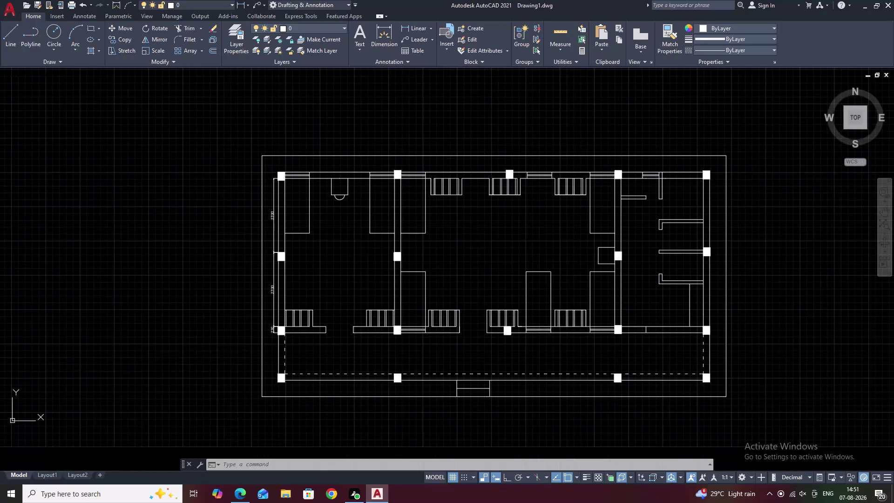
Pan and zoom around the floor plan toward the front verandah.
scroll(up, 3)
middle_drag(473, 241, 477, 227)
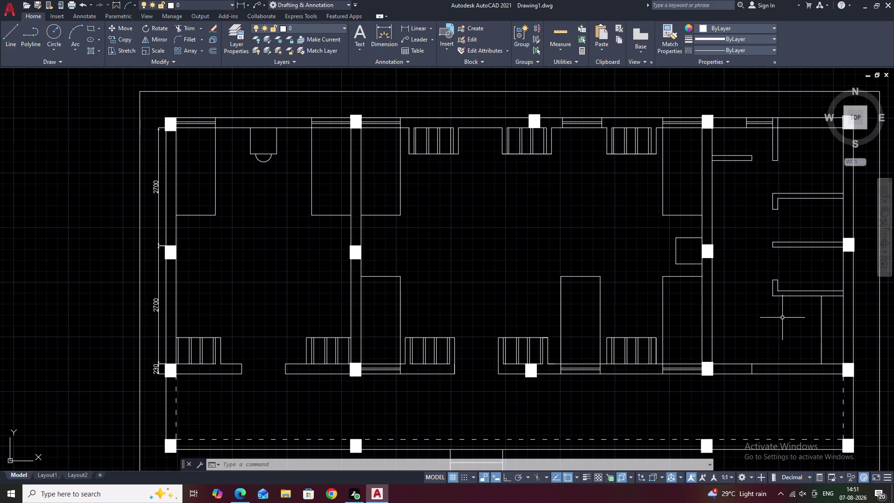
scroll(down, 3)
middle_drag(777, 338, 678, 330)
scroll(up, 3)
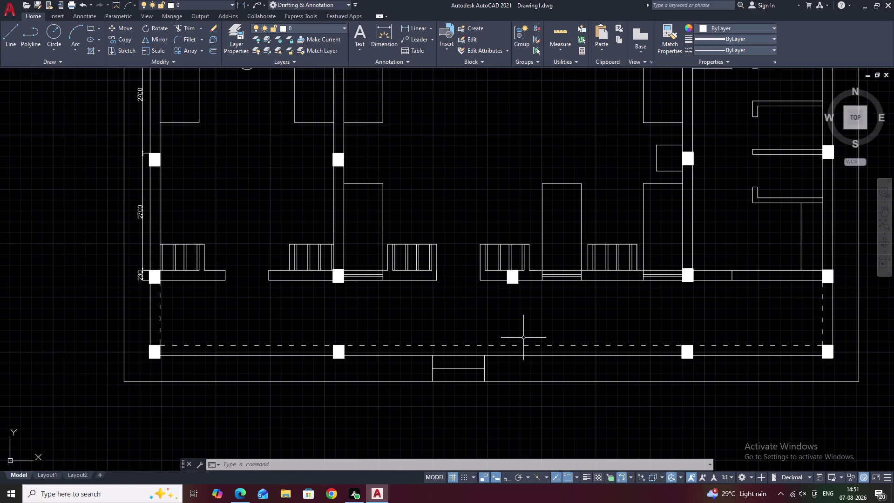
middle_drag(523, 337, 514, 392)
middle_drag(549, 283, 546, 306)
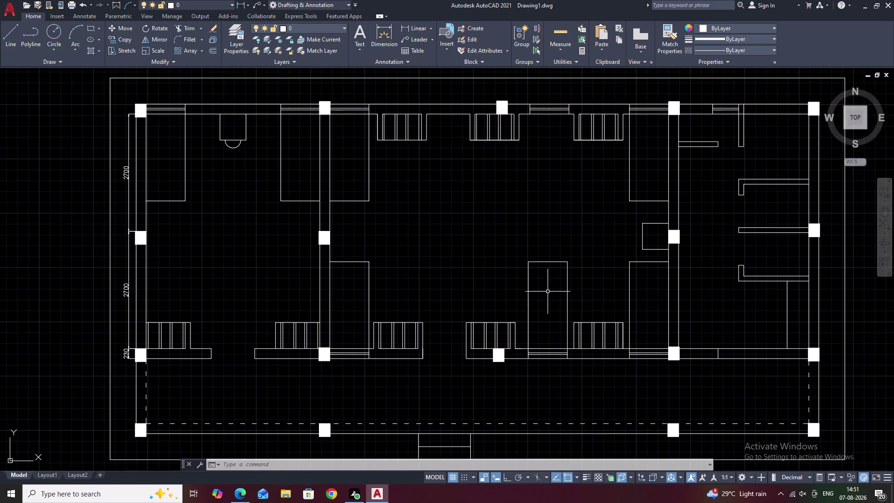
middle_drag(528, 283, 573, 297)
middle_drag(572, 296, 568, 306)
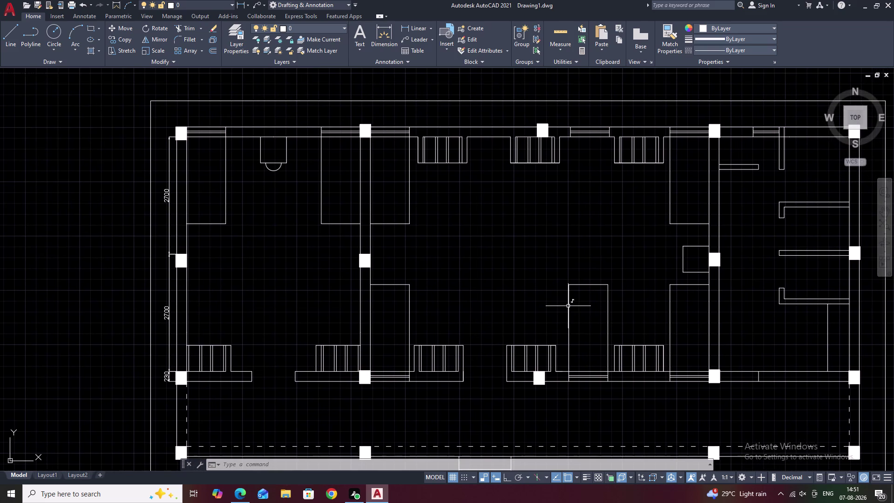
Toggle F4, centre the verandah's left corner and start a linear dimension.
key(F4)
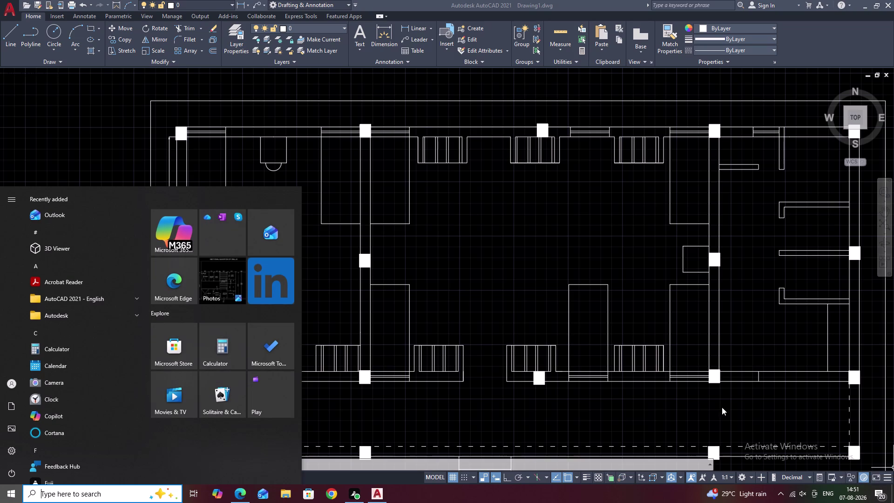
click(536, 237)
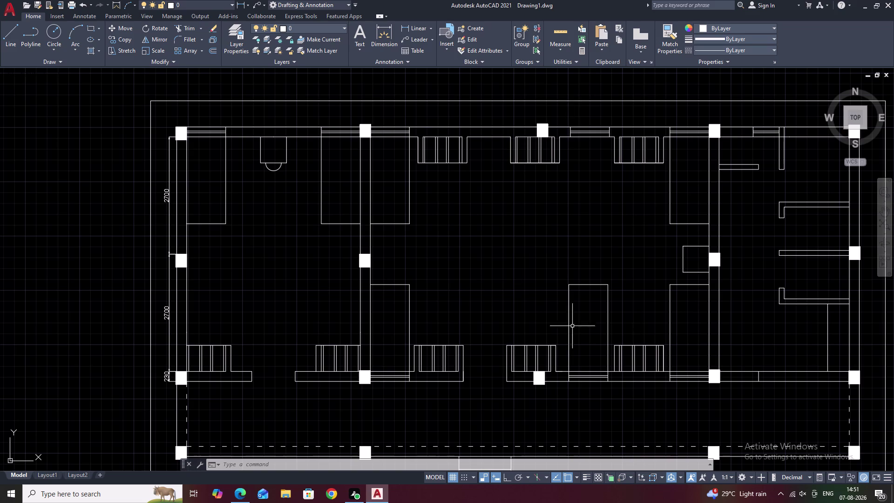
middle_drag(511, 307, 569, 233)
middle_drag(362, 281, 451, 266)
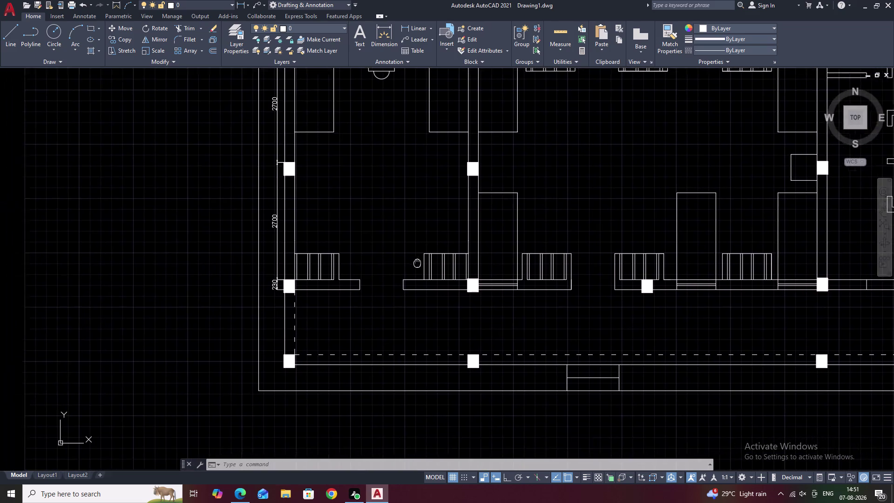
middle_drag(451, 266, 545, 274)
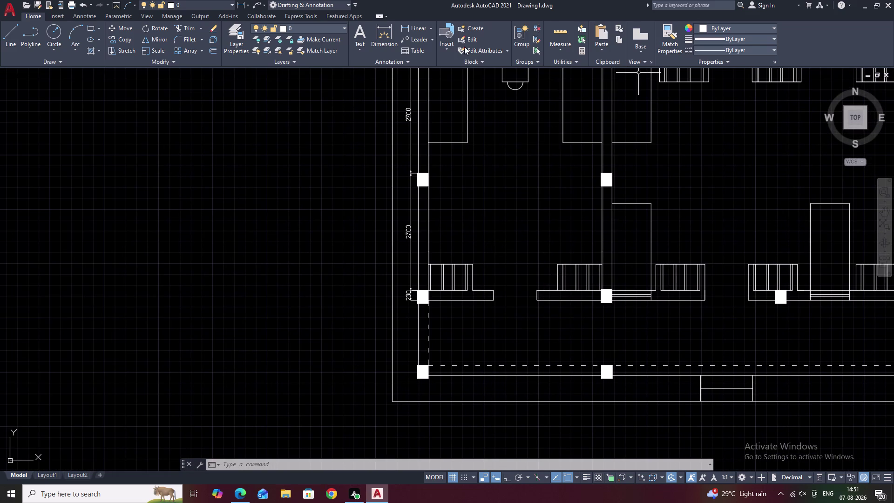
click(416, 33)
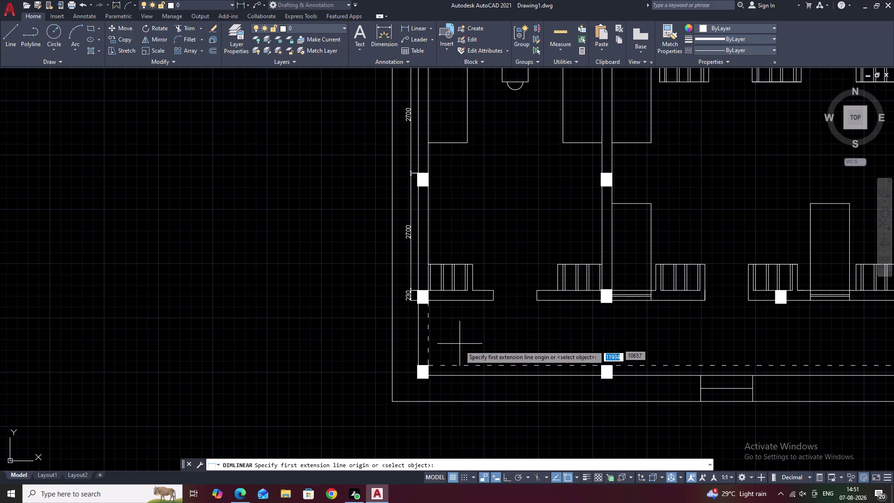
scroll(up, 3)
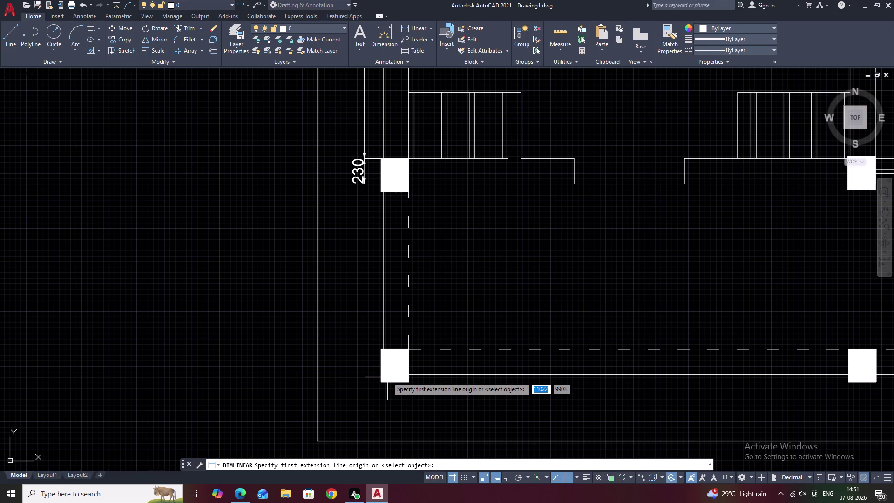
click(391, 377)
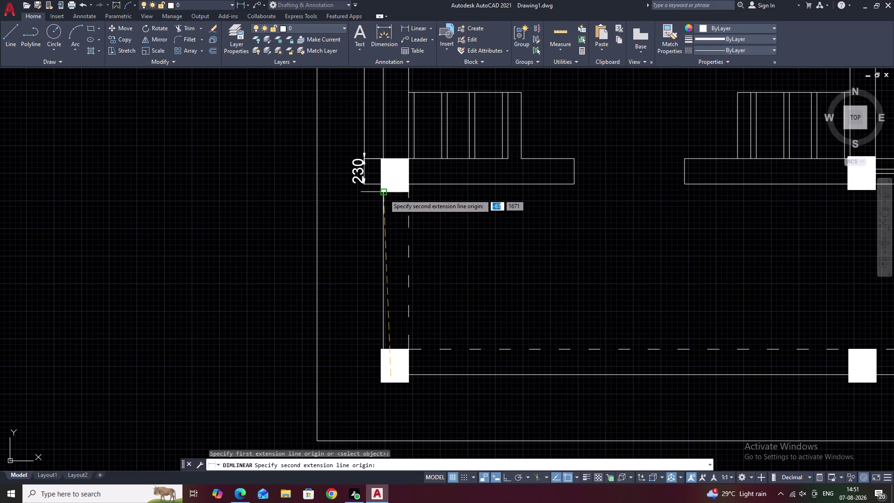
click(386, 185)
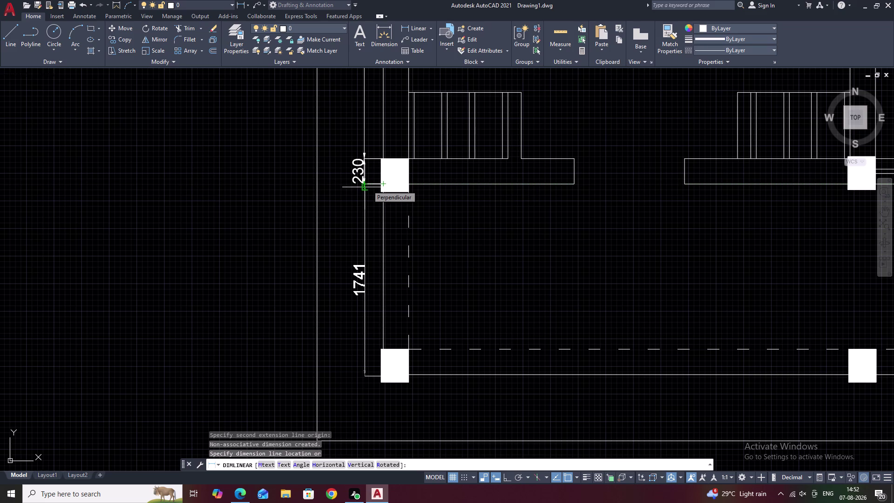
key(Escape)
scroll(up, 3)
middle_drag(428, 194, 442, 167)
click(407, 27)
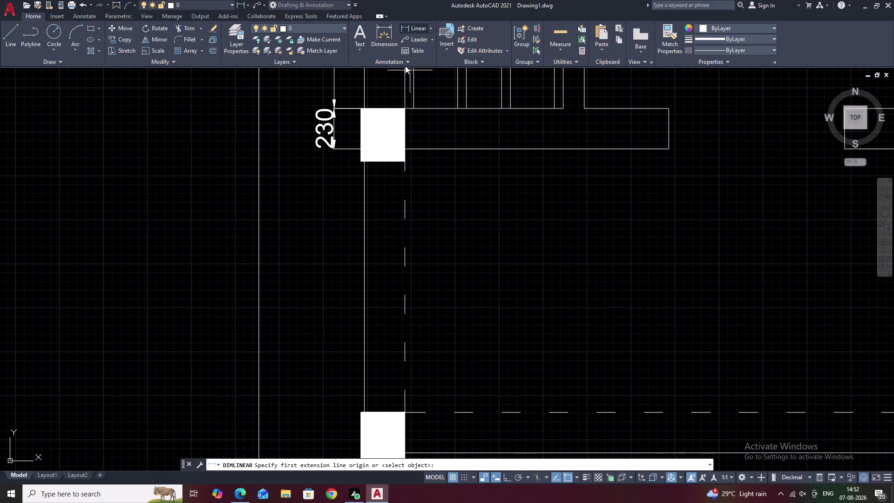
click(398, 146)
click(403, 452)
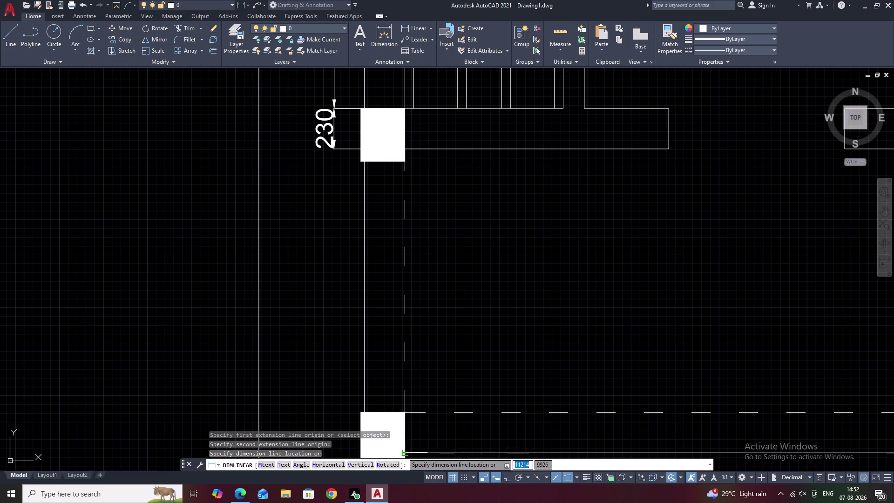
click(343, 443)
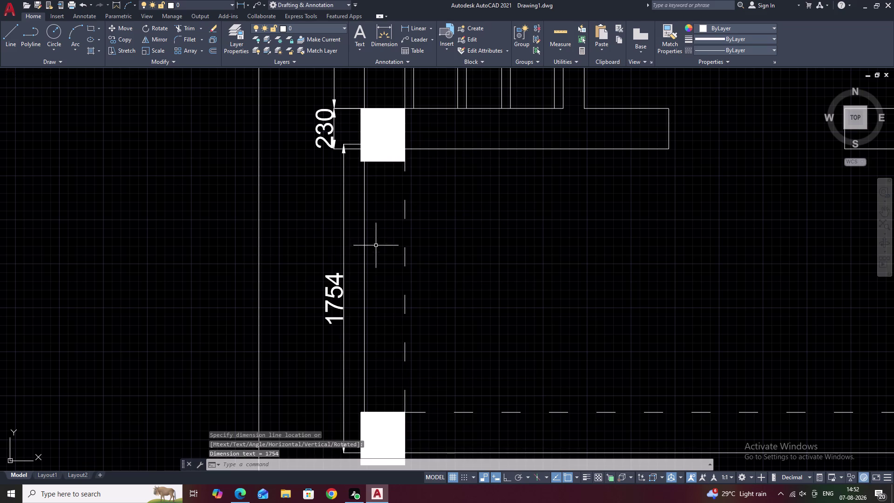
click(338, 282)
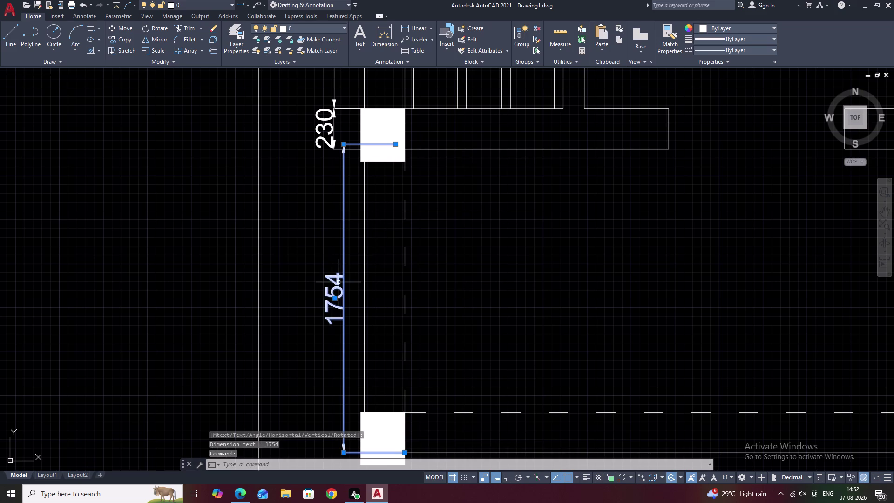
text(E)
key(space)
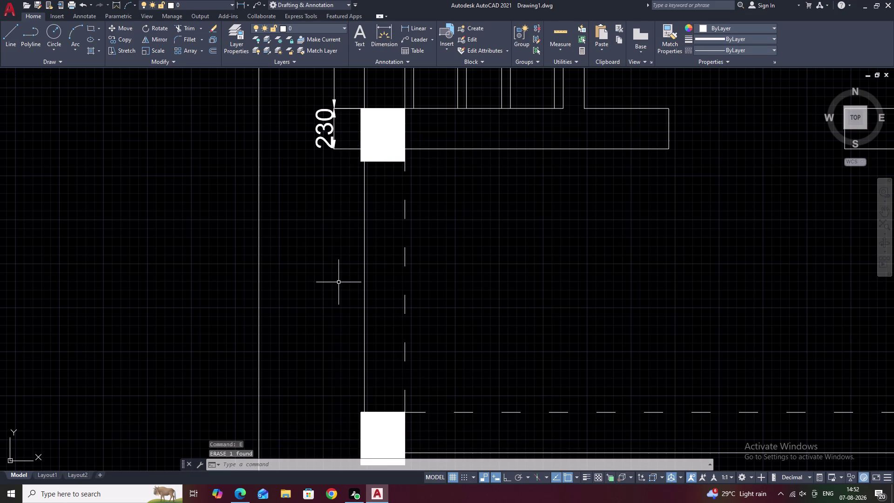
scroll(down, 3)
middle_drag(649, 293, 466, 287)
scroll(up, 3)
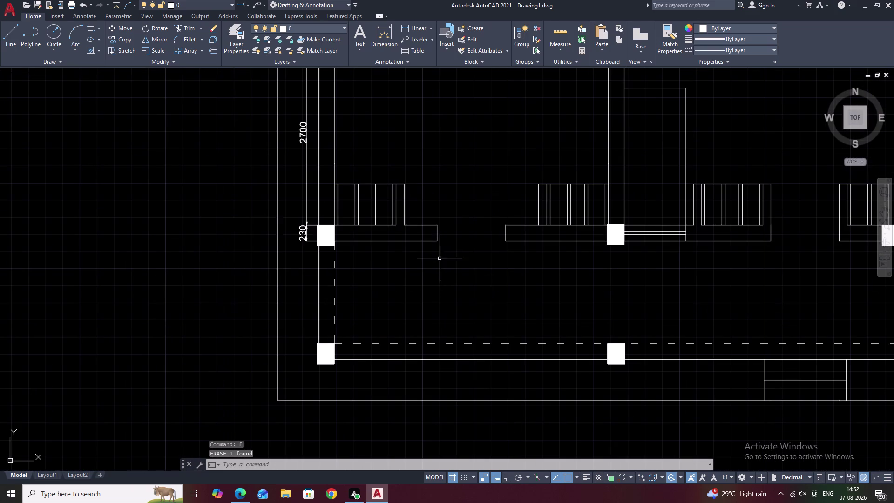
scroll(up, 3)
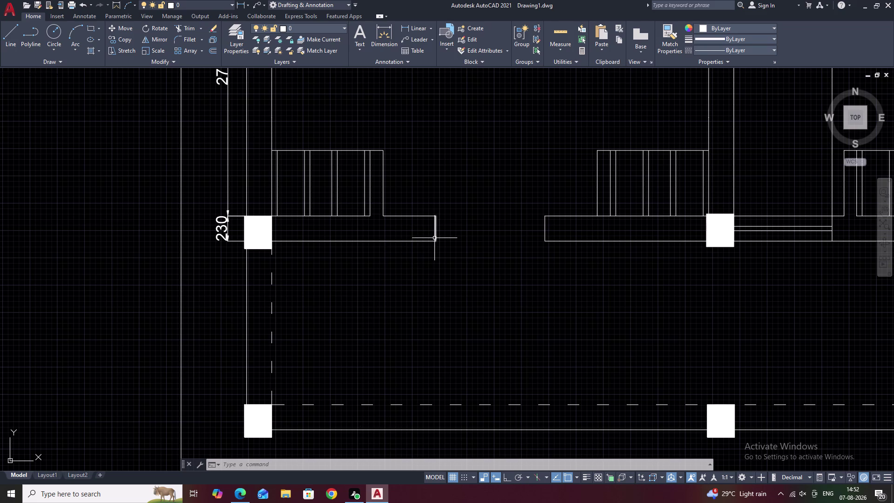
key(o)
key(space)
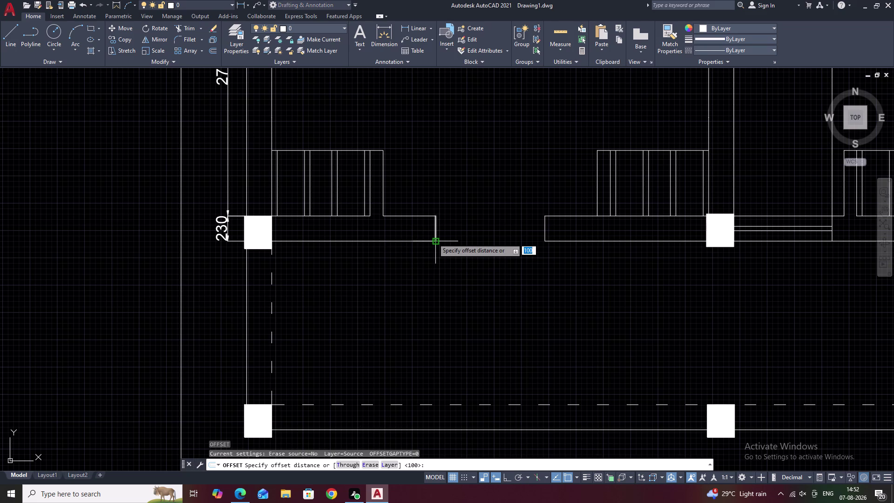
text(1800)
key(space)
click(382, 240)
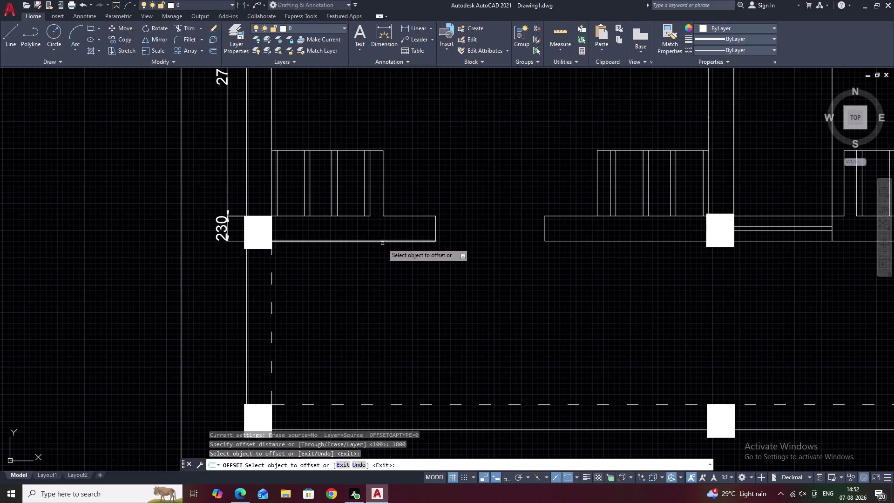
click(382, 239)
click(381, 241)
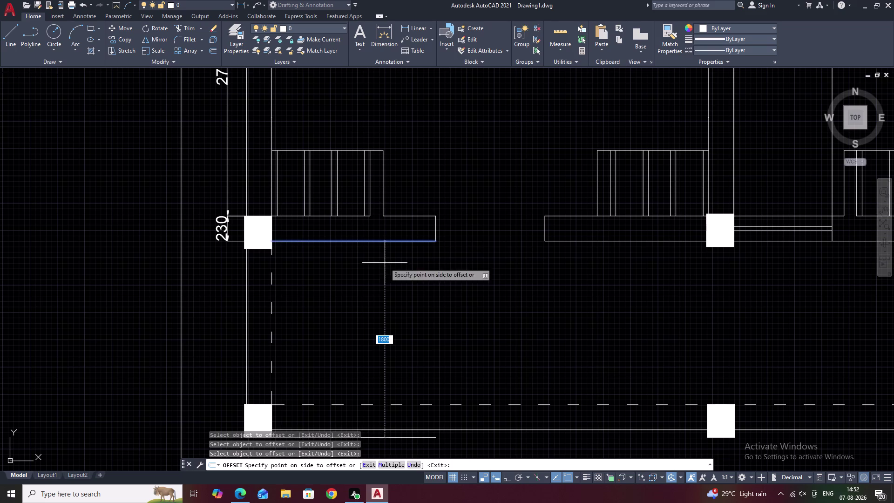
middle_drag(388, 280, 390, 204)
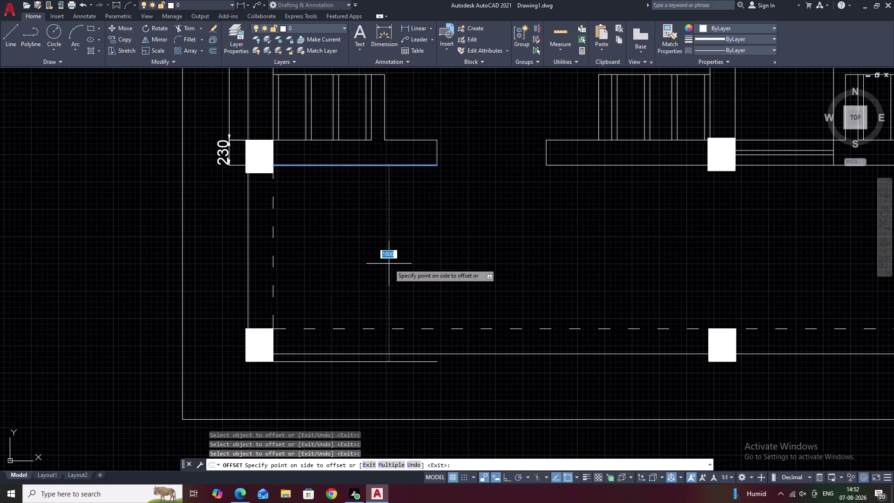
click(389, 264)
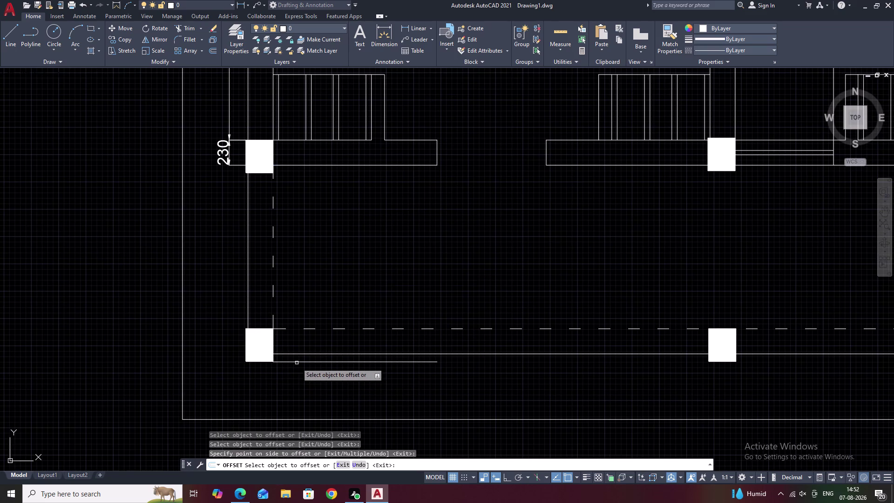
key(Escape)
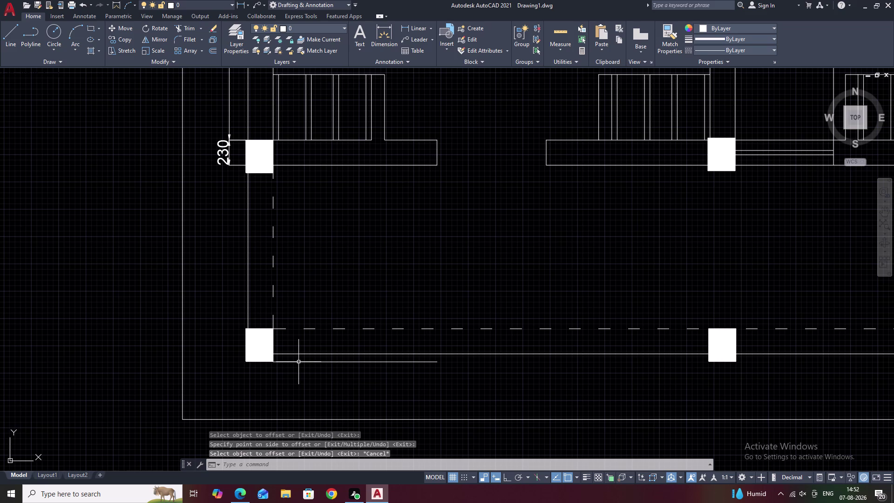
click(299, 362)
text(E)
key(space)
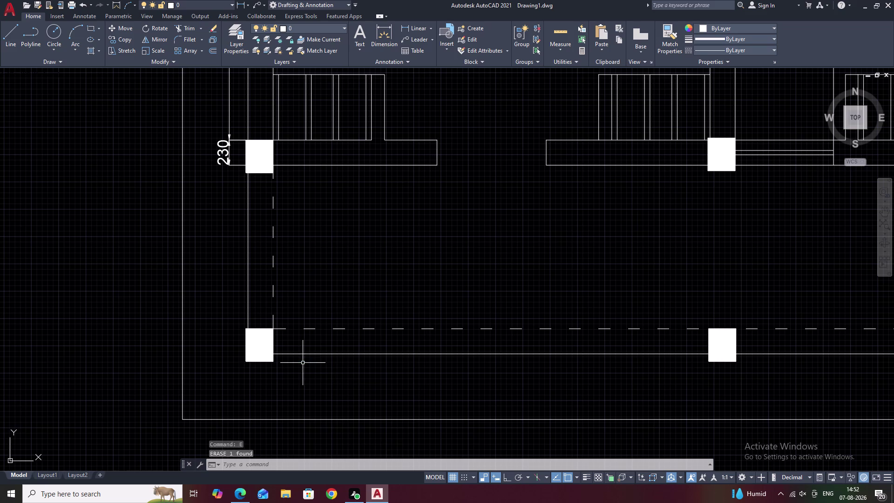
scroll(down, 3)
middle_drag(325, 353, 232, 373)
middle_drag(309, 358, 212, 354)
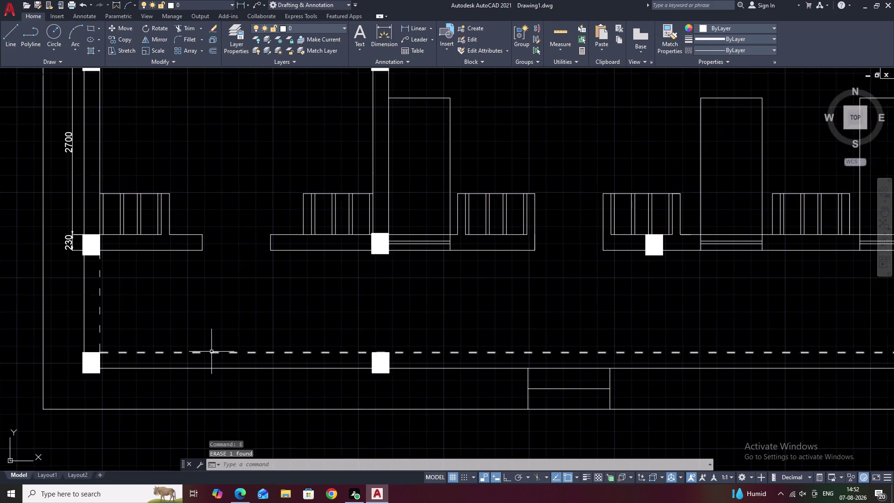
scroll(down, 3)
middle_drag(214, 350, 263, 339)
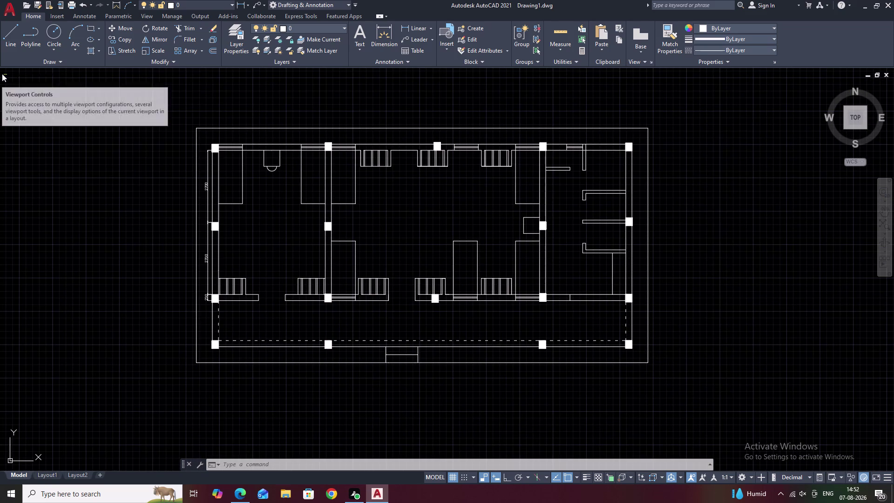
middle_click(252, 339)
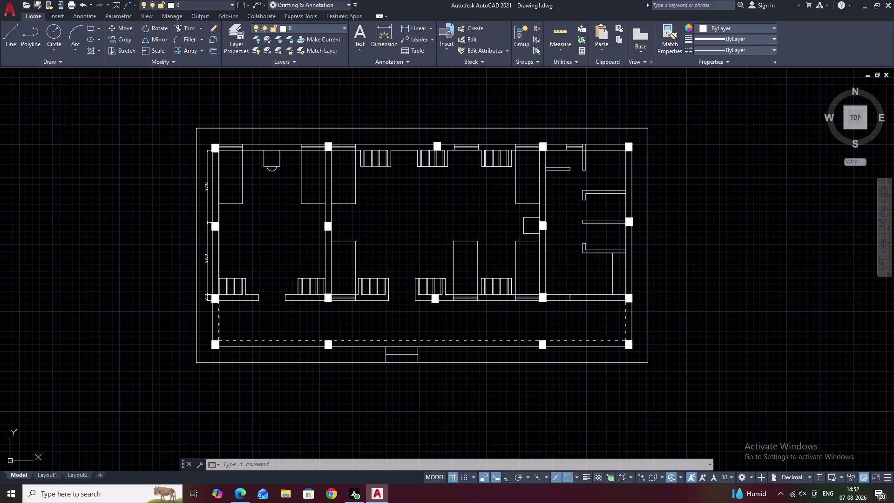
middle_drag(238, 337, 331, 329)
scroll(up, 3)
middle_drag(291, 304, 338, 285)
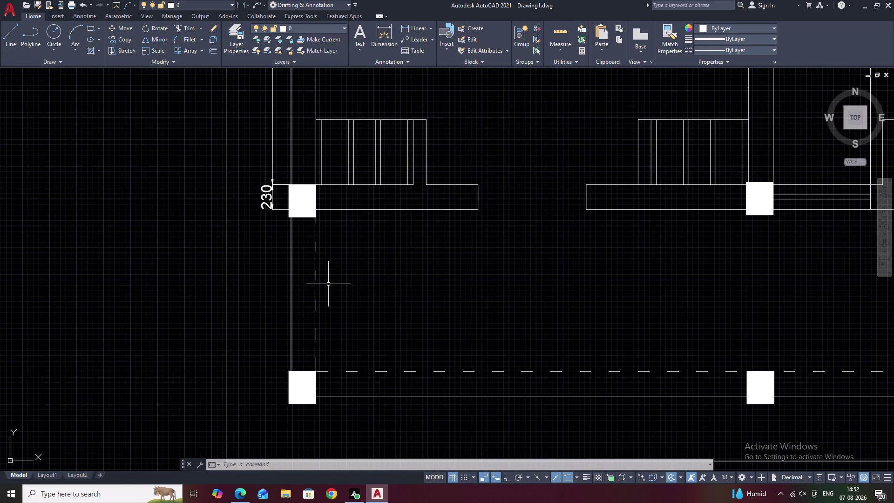
click(401, 27)
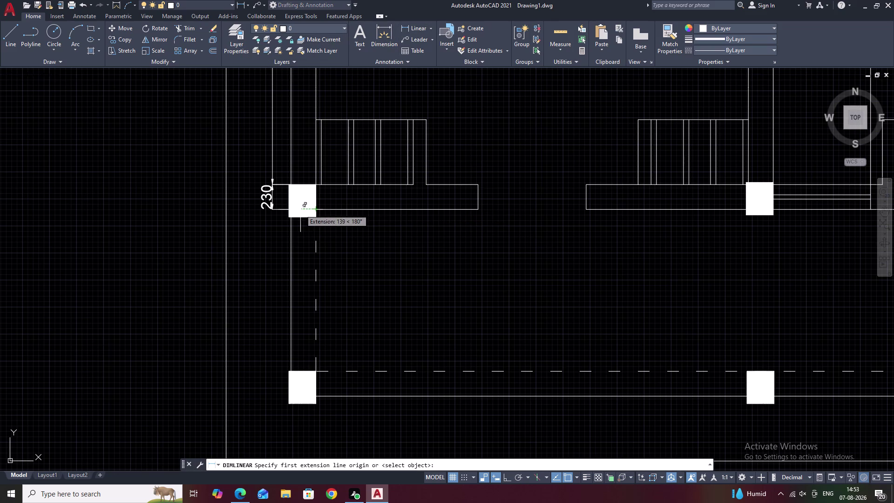
click(287, 209)
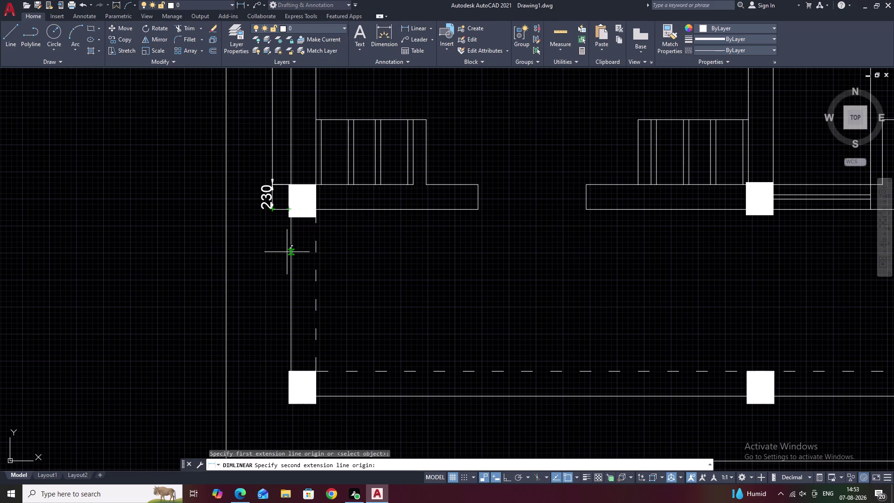
click(286, 402)
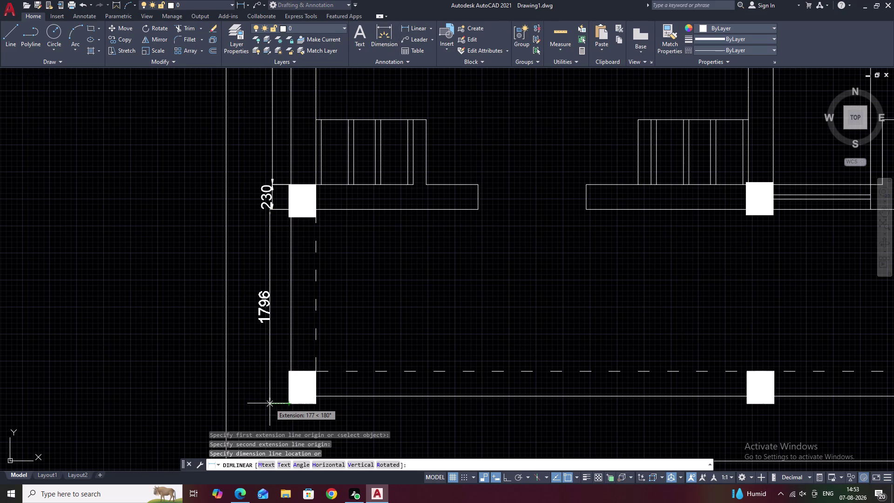
key(Escape)
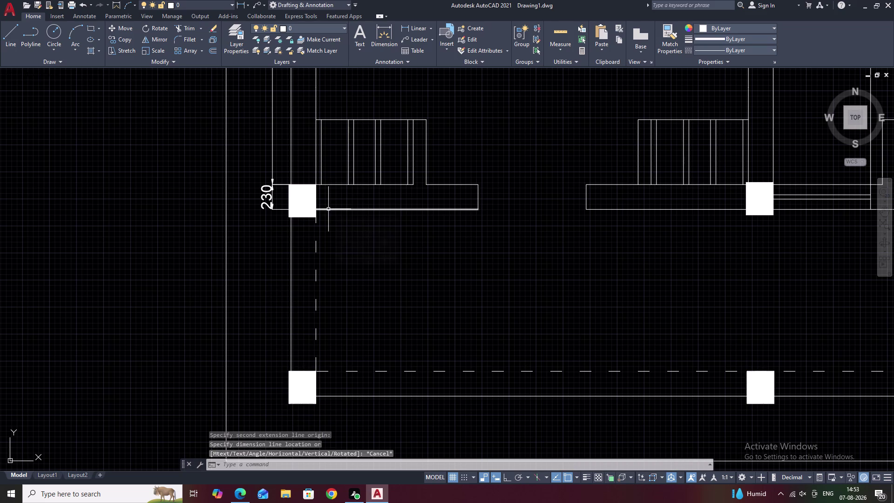
click(405, 25)
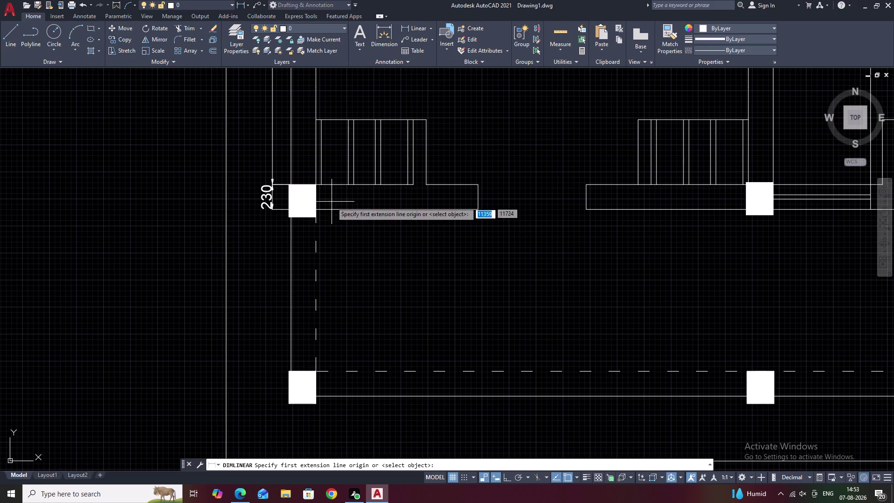
scroll(up, 3)
middle_drag(314, 230, 391, 115)
click(368, 102)
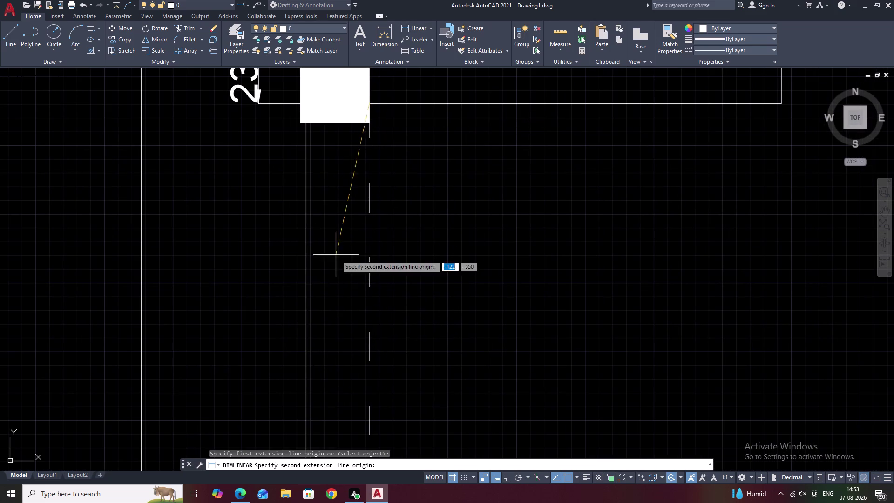
middle_drag(336, 255, 388, 75)
middle_drag(373, 247, 411, 100)
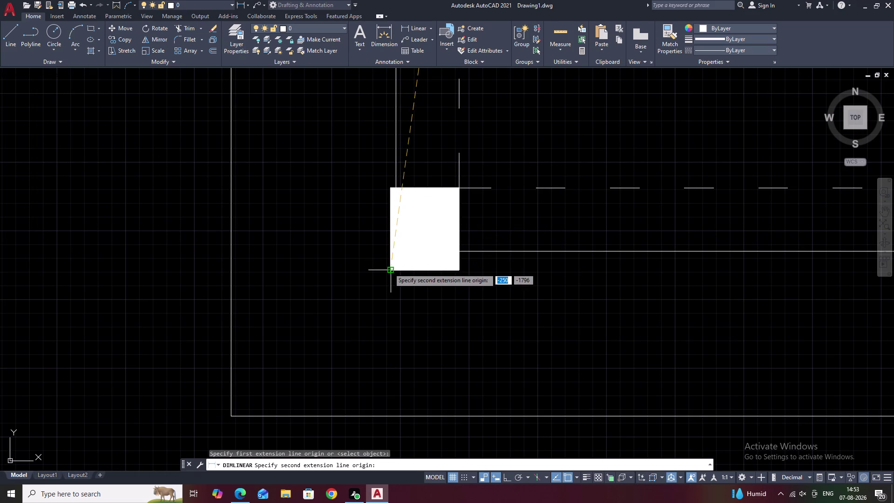
click(390, 268)
scroll(down, 3)
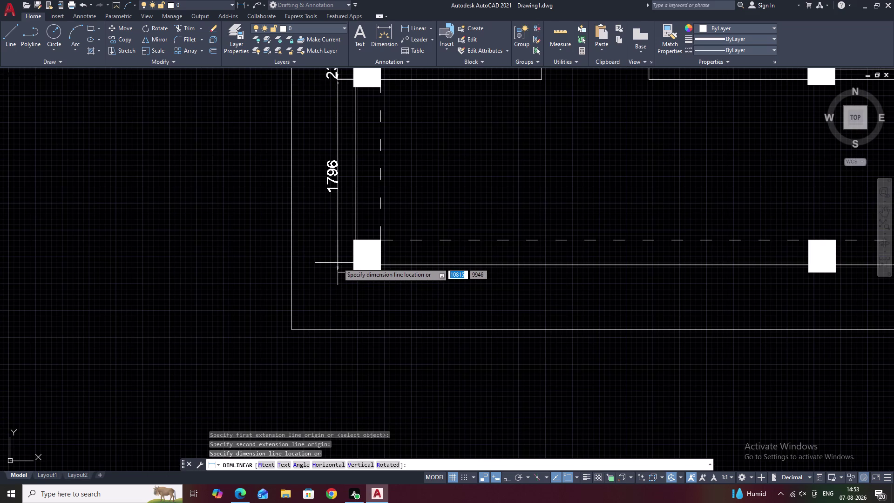
key(Escape)
middle_drag(397, 132, 403, 201)
scroll(up, 3)
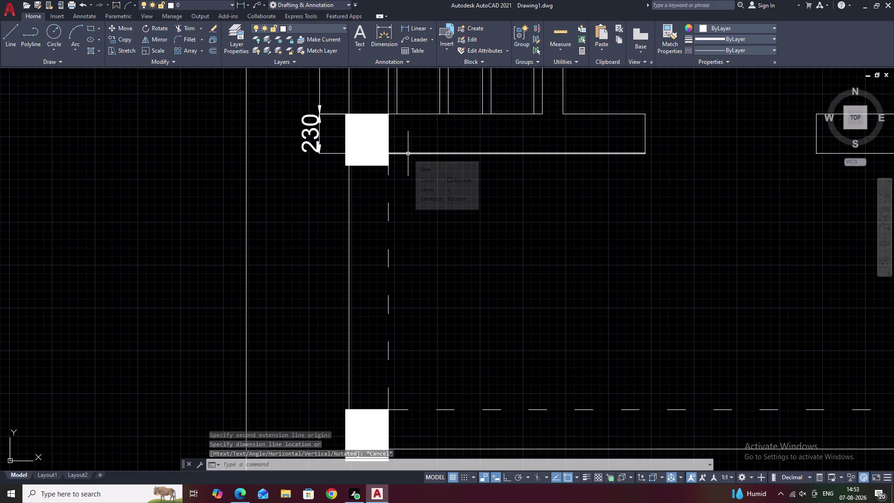
Offset the upper wall's bottom line 1800 downward.
text(O 180)
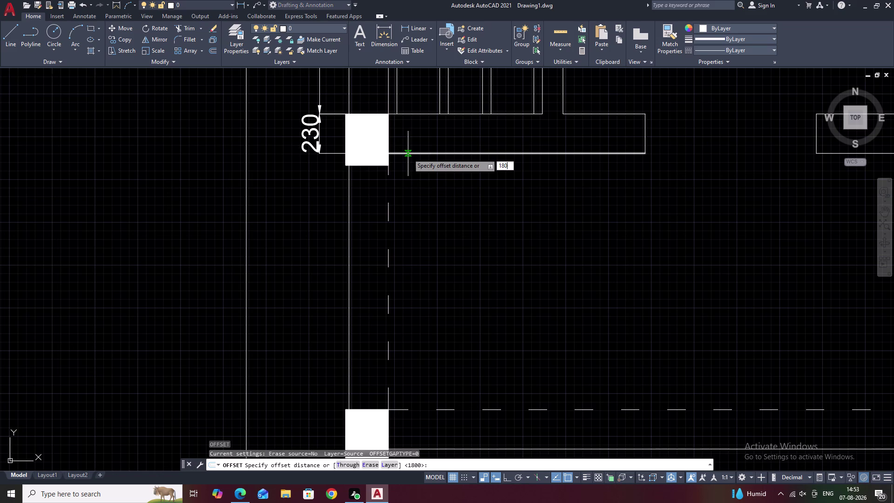
text(0)
key(space)
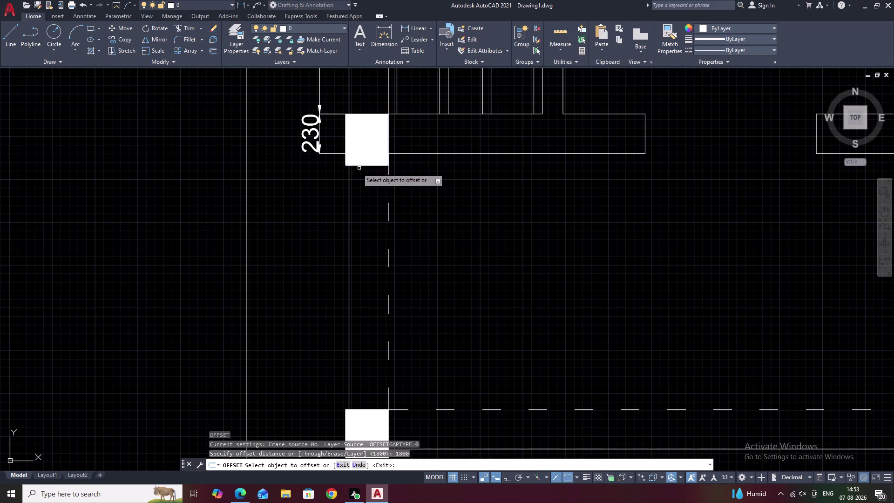
click(413, 153)
click(433, 242)
Bring the lower-left column into view and pick the line at its bottom.
middle_drag(452, 312, 454, 252)
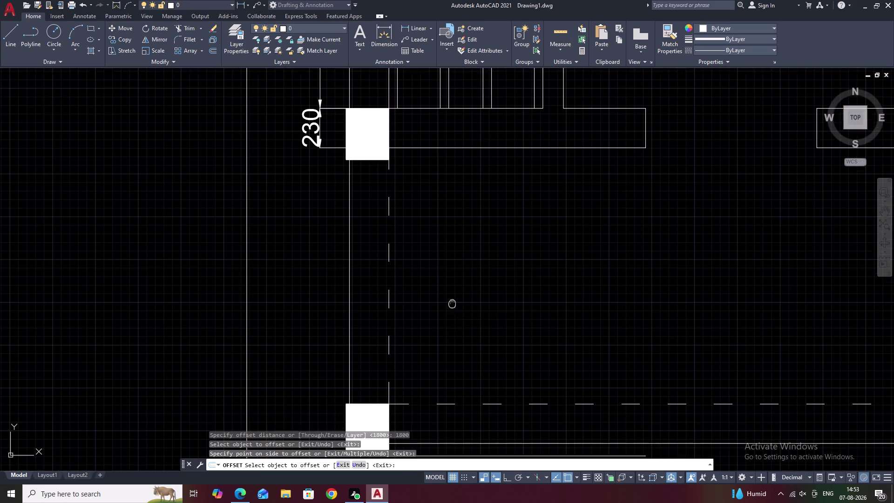
middle_drag(454, 252, 450, 156)
scroll(up, 3)
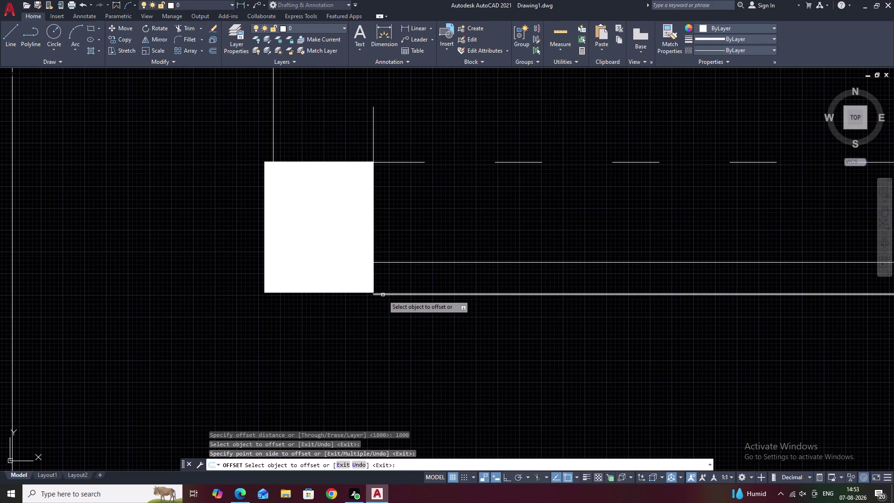
click(382, 295)
key(Escape)
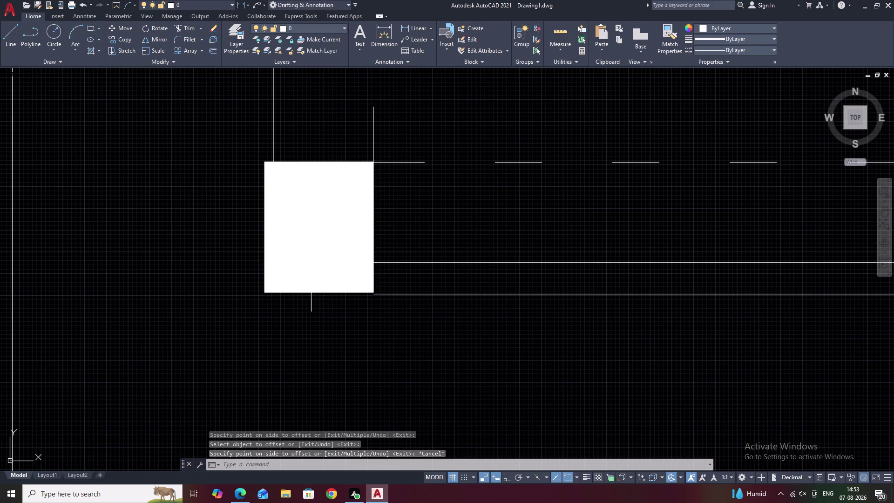
drag(332, 141, 313, 181)
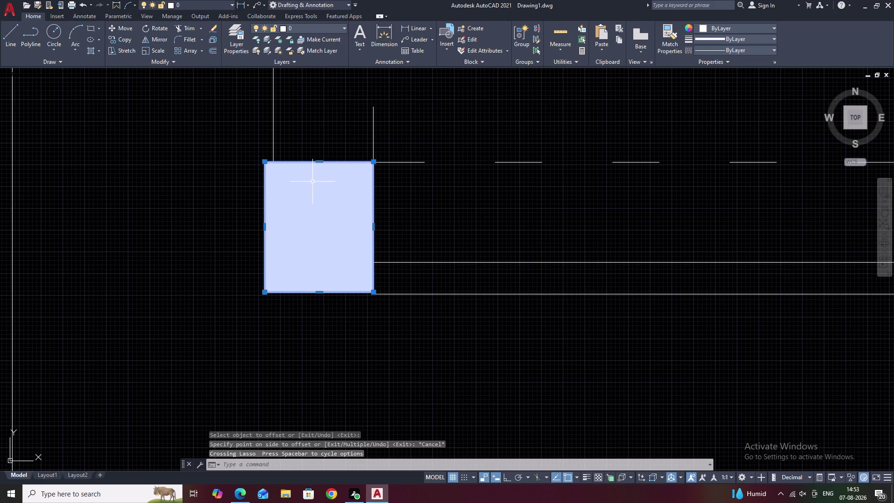
text(M)
key(space)
click(373, 163)
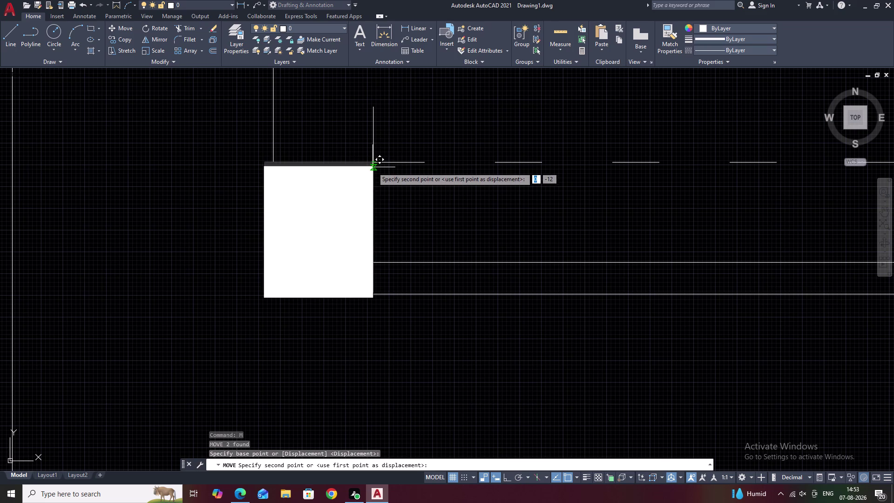
click(373, 166)
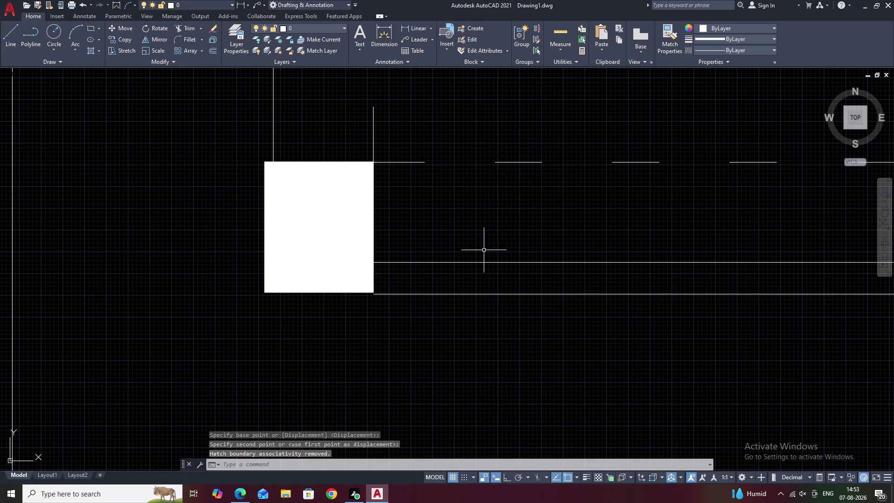
key(Escape)
click(417, 294)
key(Escape)
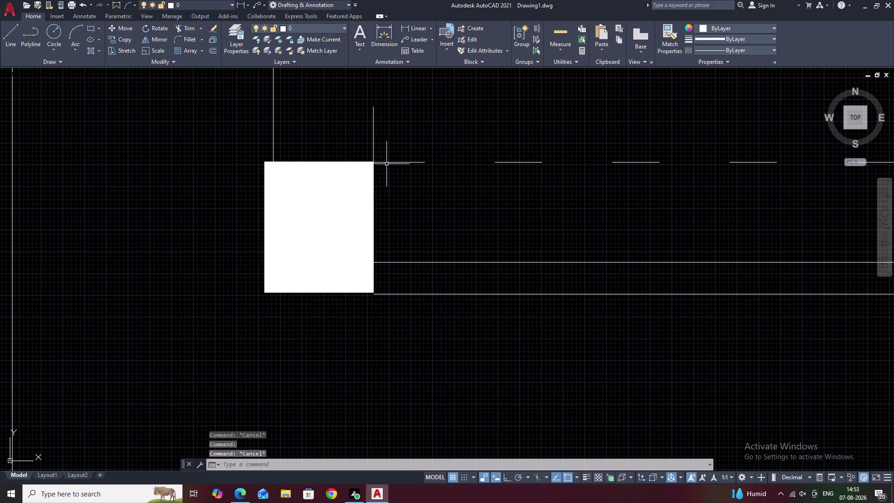
click(360, 159)
drag(359, 159, 342, 185)
click(345, 181)
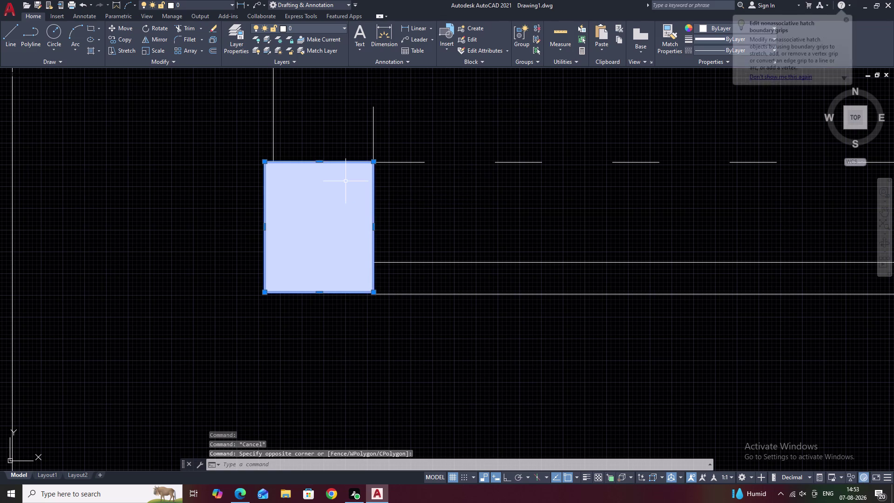
text(M)
key(space)
click(264, 164)
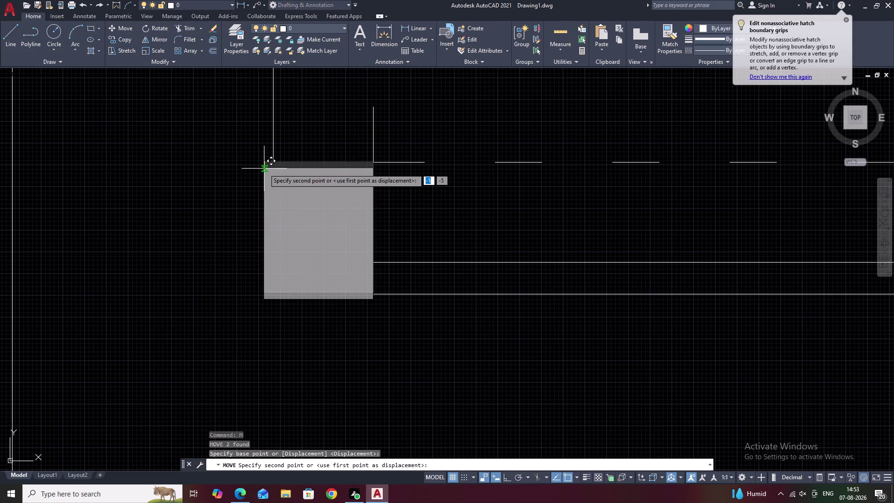
click(266, 165)
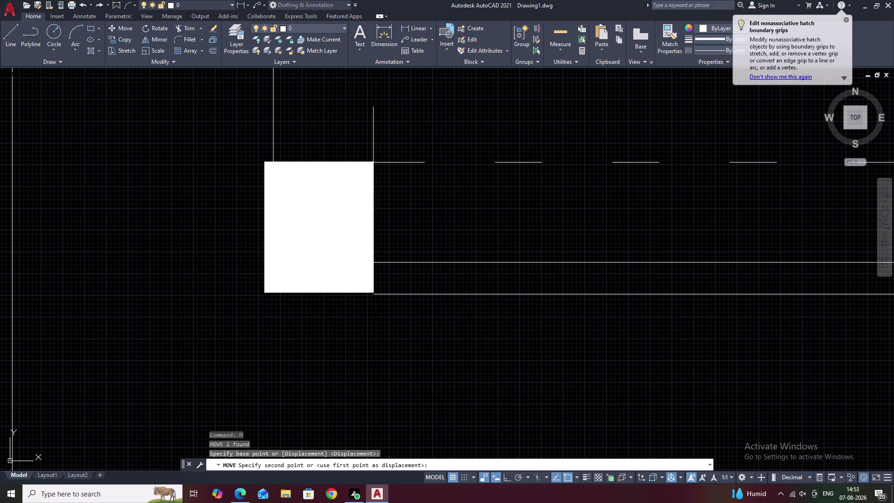
key(Escape)
drag(318, 150, 305, 189)
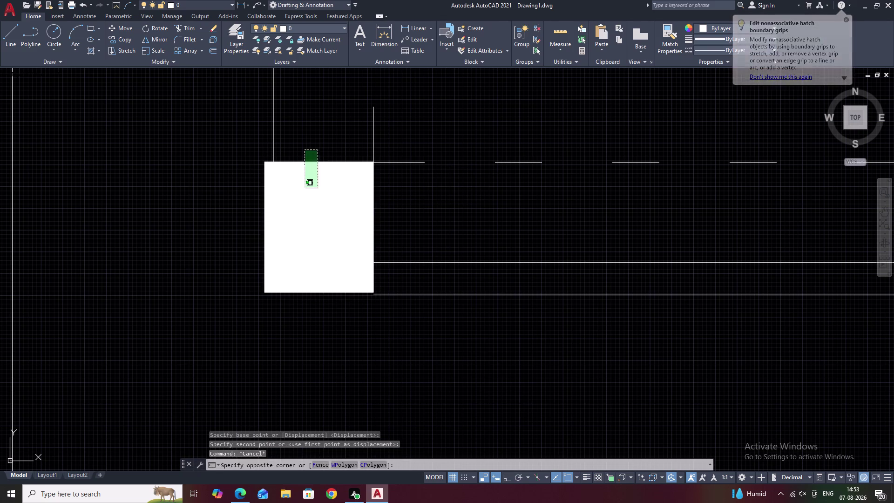
drag(305, 190, 303, 202)
text(M)
key(space)
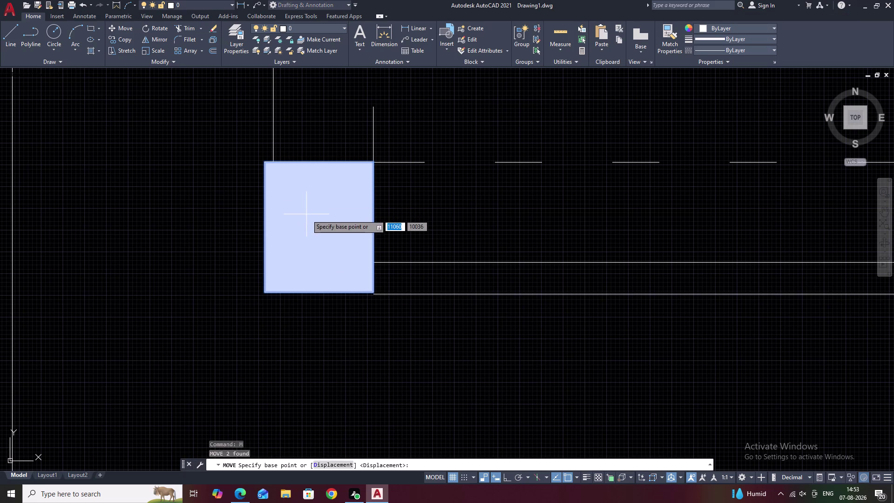
Zoom to the lower-left column and nudge it slightly lower with Move.
scroll(down, 3)
middle_drag(422, 230, 313, 247)
scroll(down, 3)
middle_drag(441, 238, 430, 240)
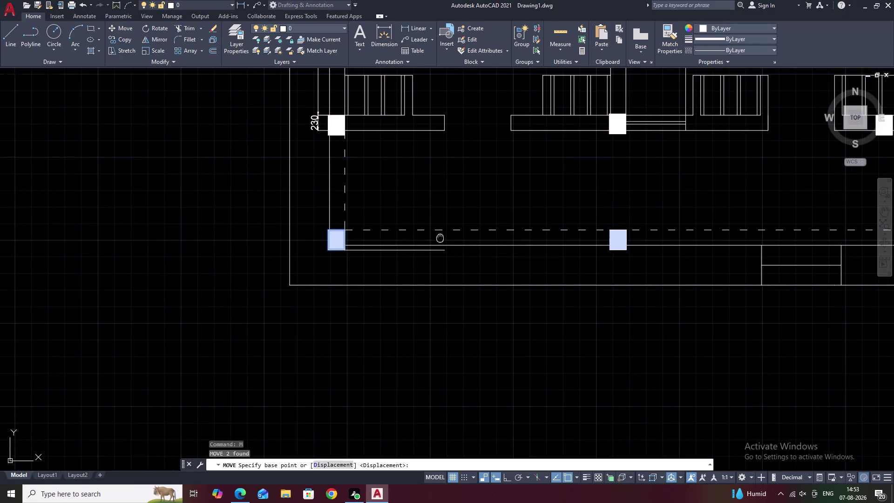
middle_drag(429, 240, 316, 244)
middle_drag(224, 238, 326, 242)
scroll(up, 3)
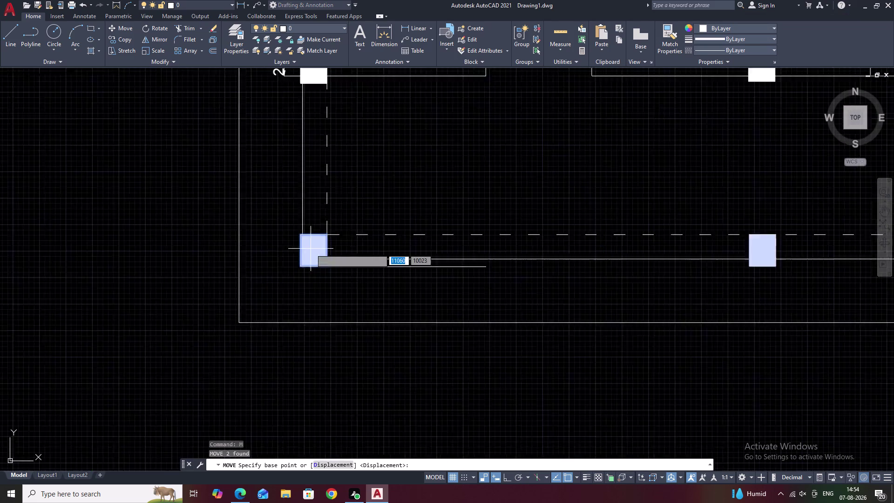
text(M)
key(space)
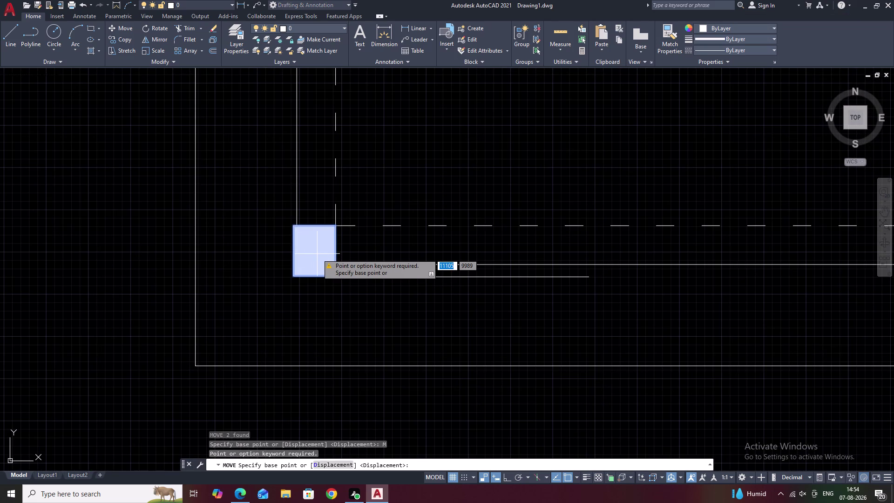
click(312, 250)
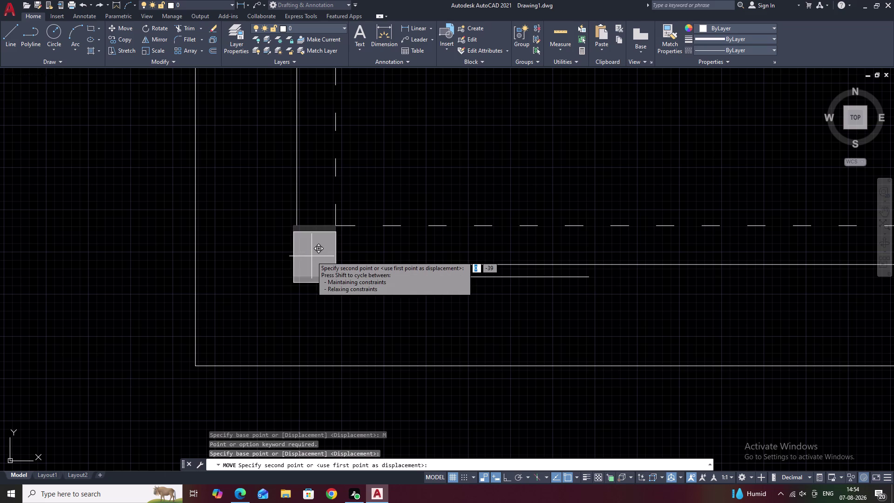
scroll(up, 3)
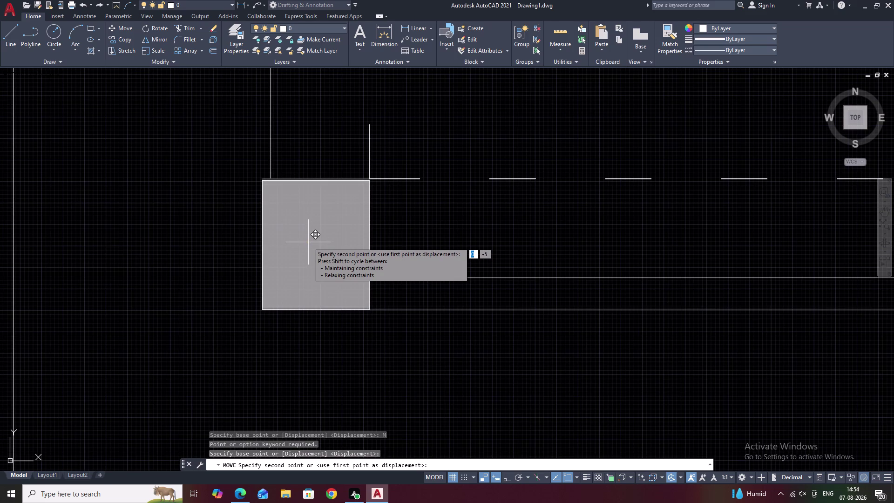
click(309, 242)
Recentre on the moved column and select the extra line along its bottom.
scroll(up, 3)
scroll(down, 3)
middle_drag(407, 214, 393, 239)
scroll(up, 3)
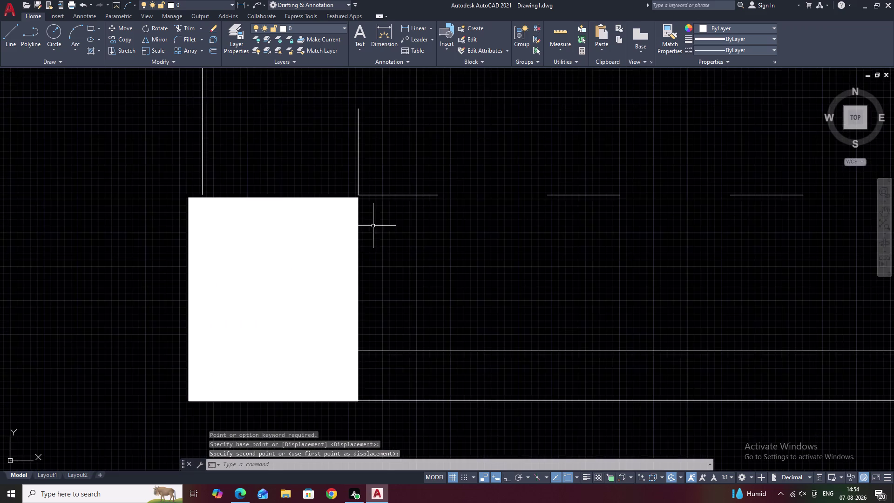
middle_click(376, 225)
scroll(down, 3)
middle_drag(395, 259, 402, 239)
click(426, 273)
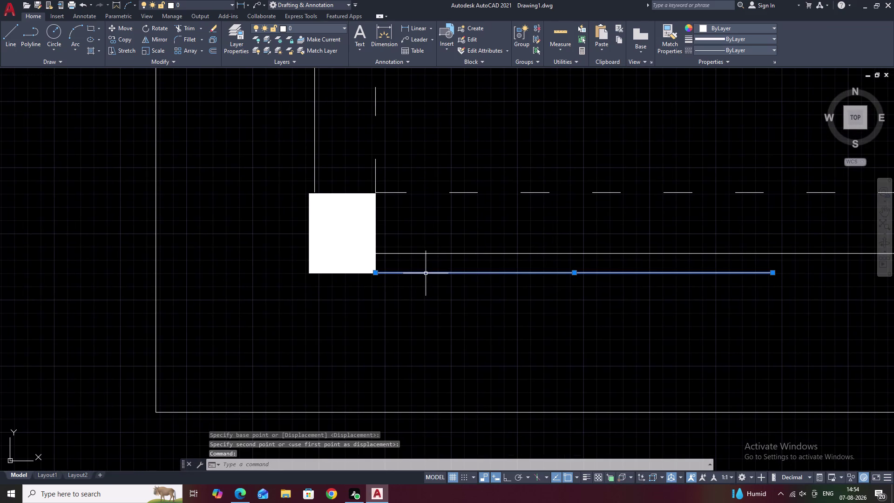
Erase the selected line along the column bottom and recentre the view.
text(E)
key(space)
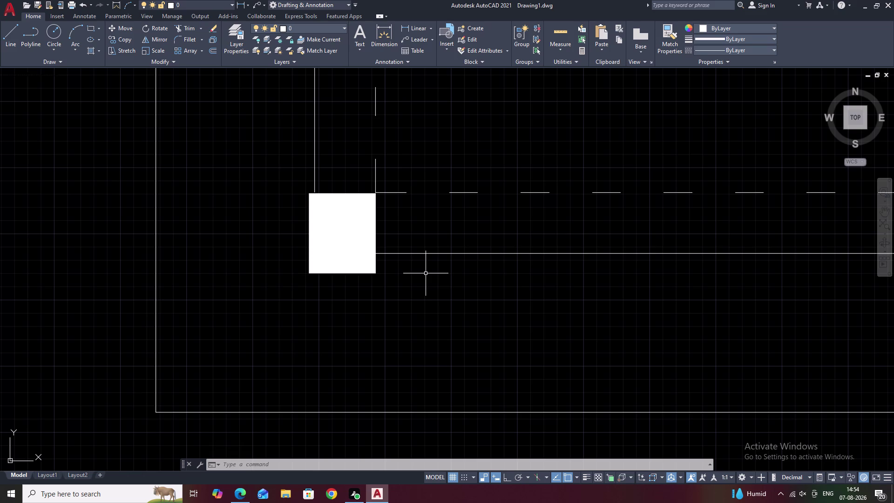
scroll(down, 3)
scroll(down, 3)
middle_drag(458, 267, 454, 290)
scroll(up, 3)
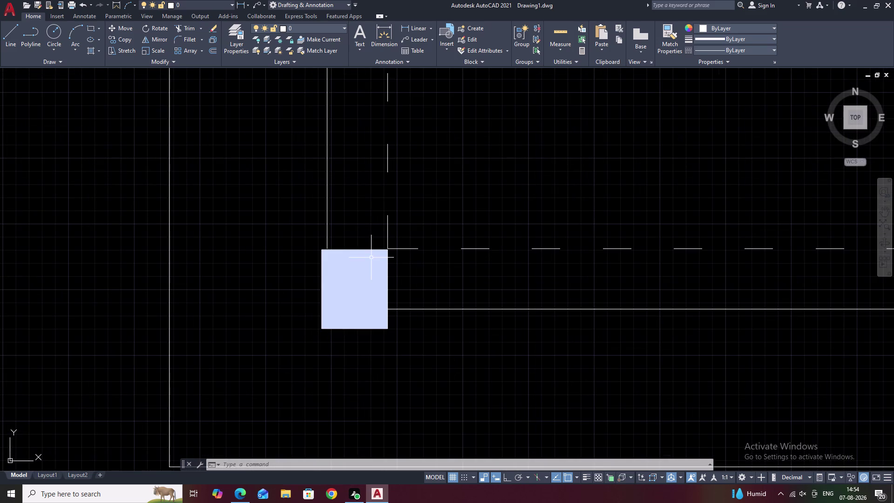
Move the lower-left column hatch a few units into the wall corner.
click(370, 257)
text(M)
key(space)
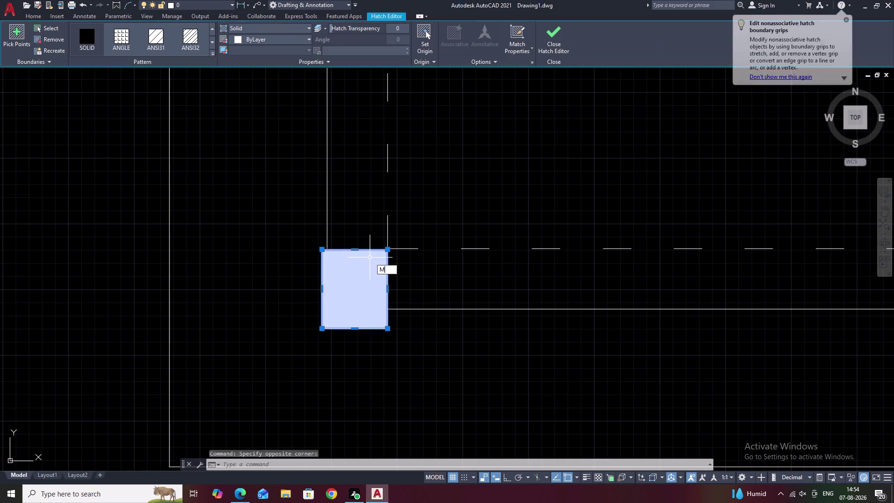
click(352, 298)
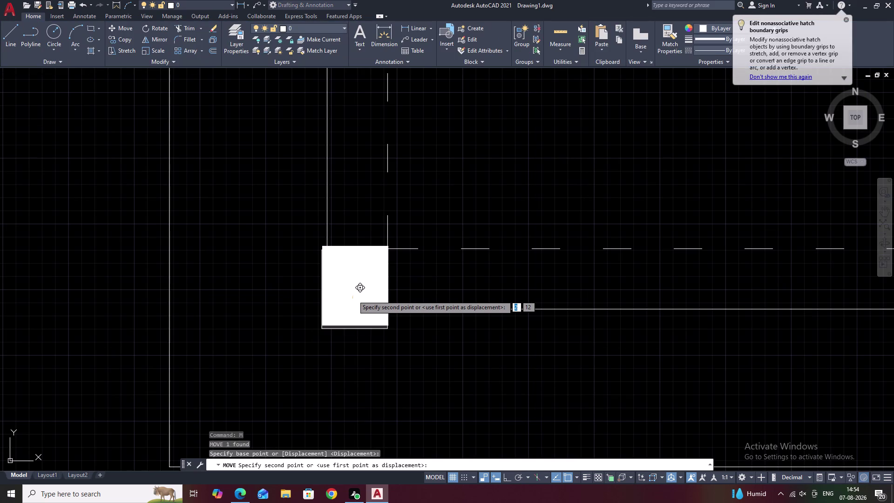
click(352, 296)
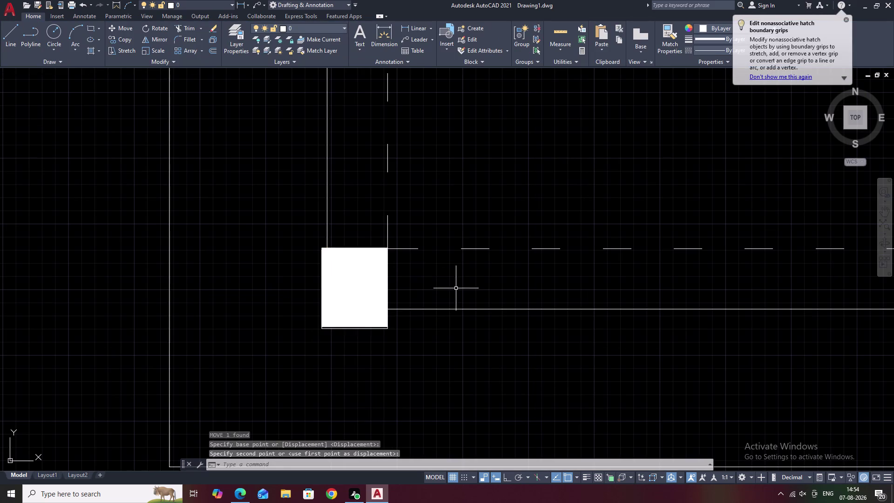
Cancel the leftover command and pan up to show both columns.
scroll(down, 3)
middle_drag(456, 288, 445, 345)
key(Escape)
middle_drag(437, 240, 541, 335)
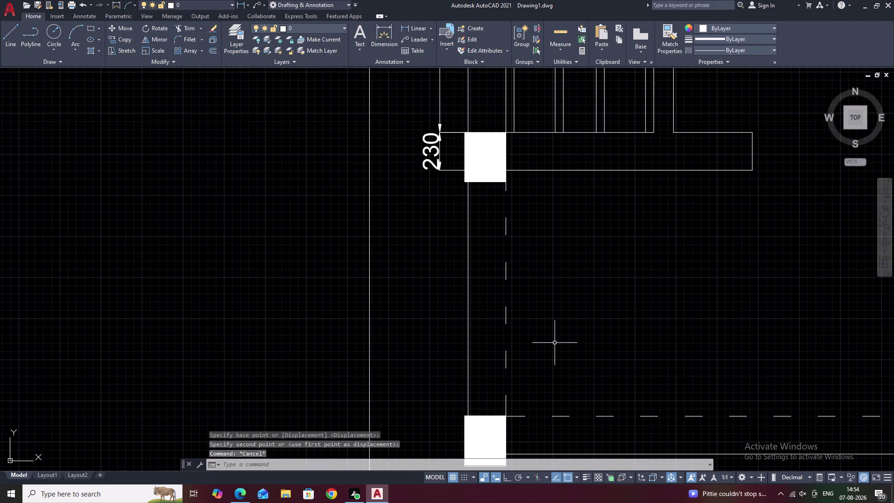
middle_drag(512, 334, 606, 356)
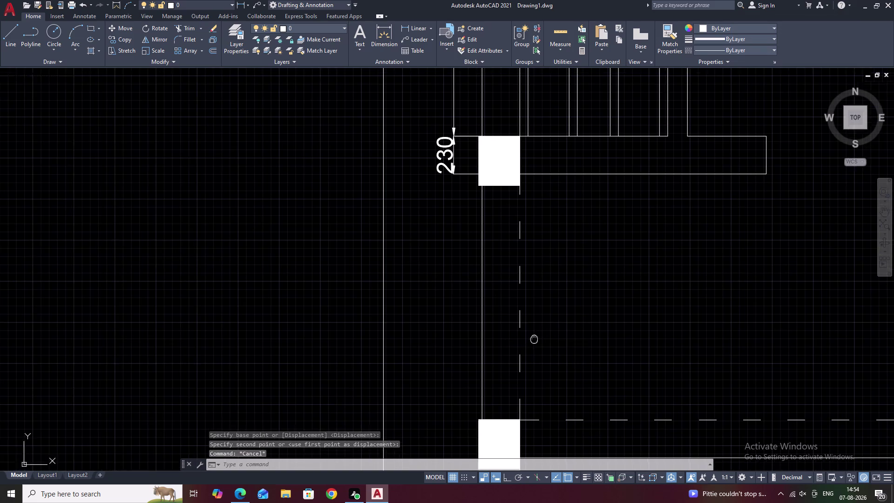
middle_drag(605, 355, 638, 364)
middle_drag(690, 351, 556, 339)
middle_drag(635, 330, 618, 281)
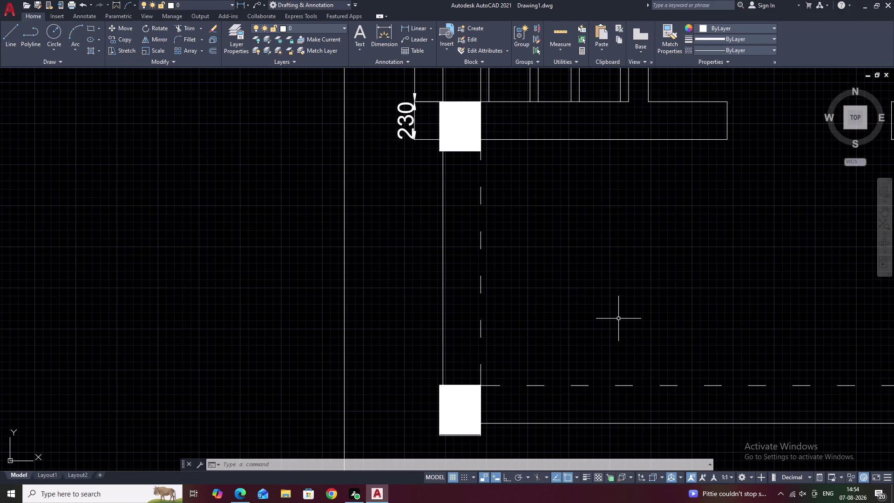
click(410, 22)
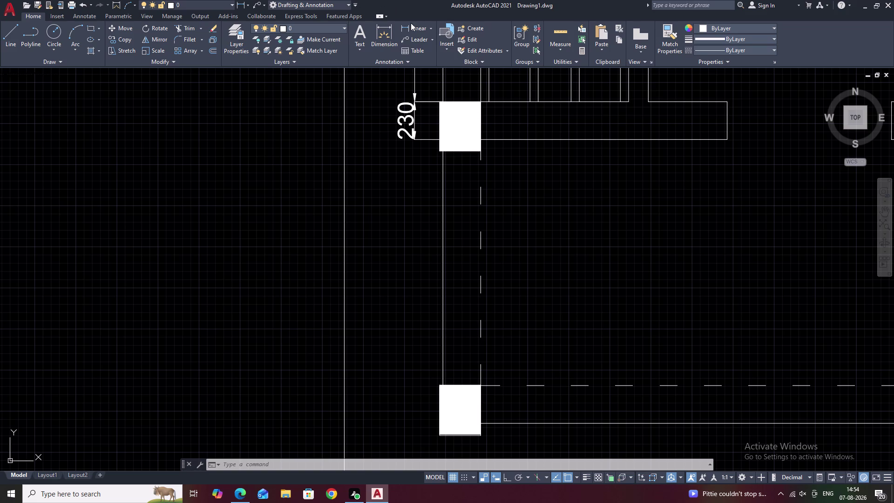
click(410, 27)
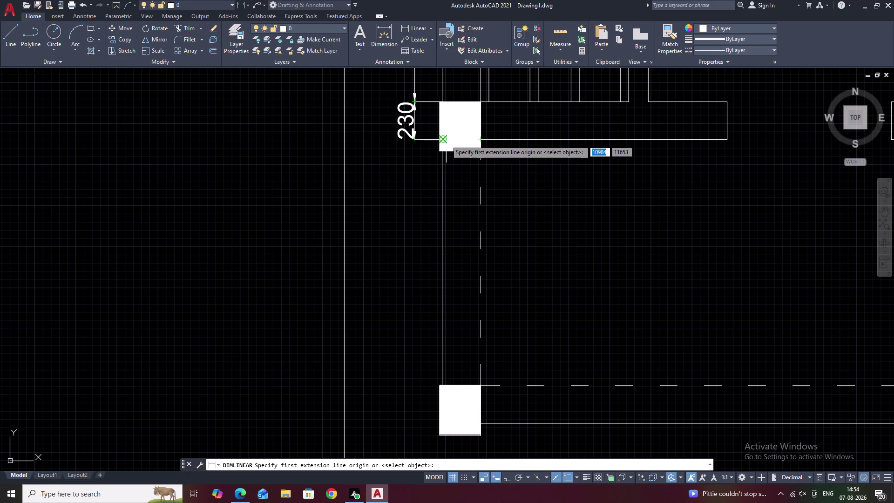
click(443, 140)
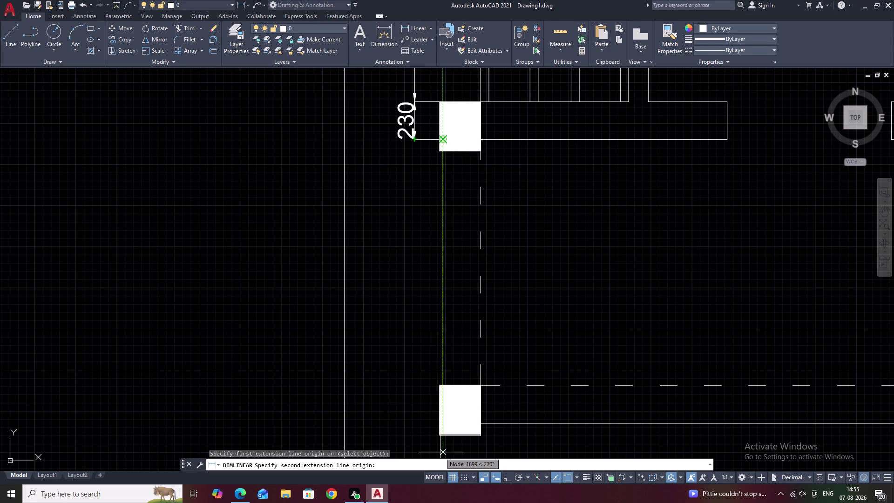
click(440, 436)
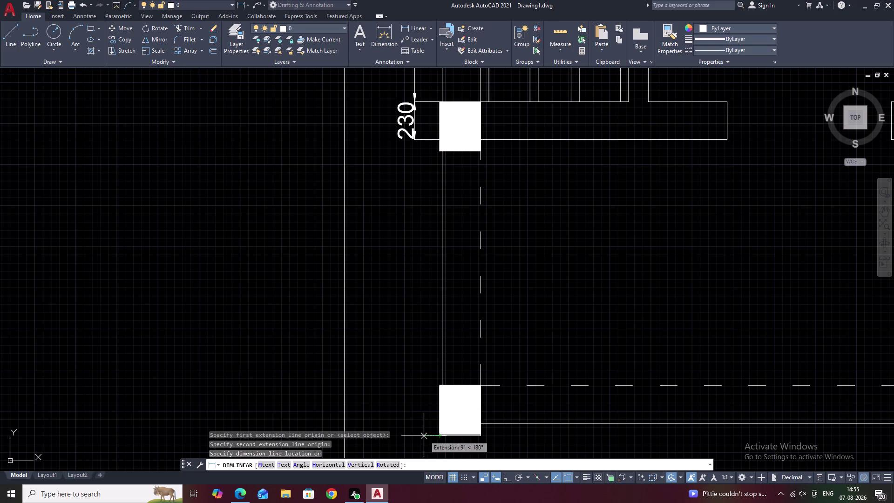
key(Escape)
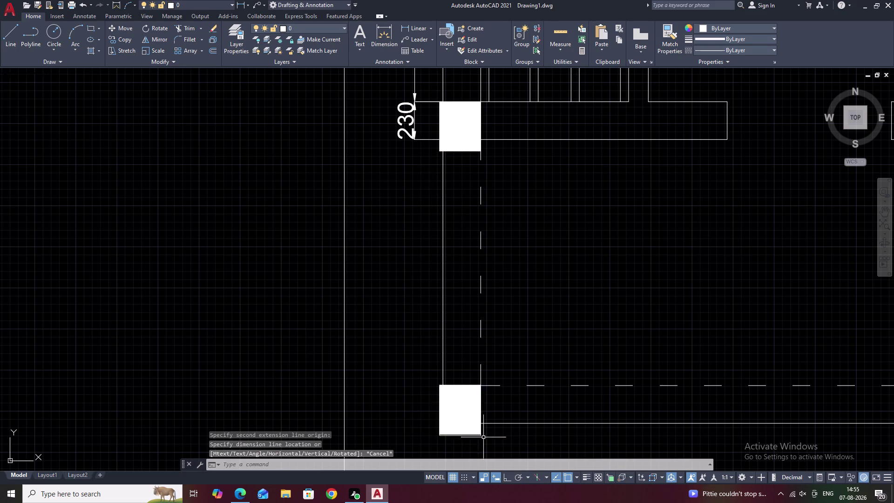
click(471, 428)
text(M)
Nudge the lower column slightly toward the wall ends and clear the stray selection.
key(space)
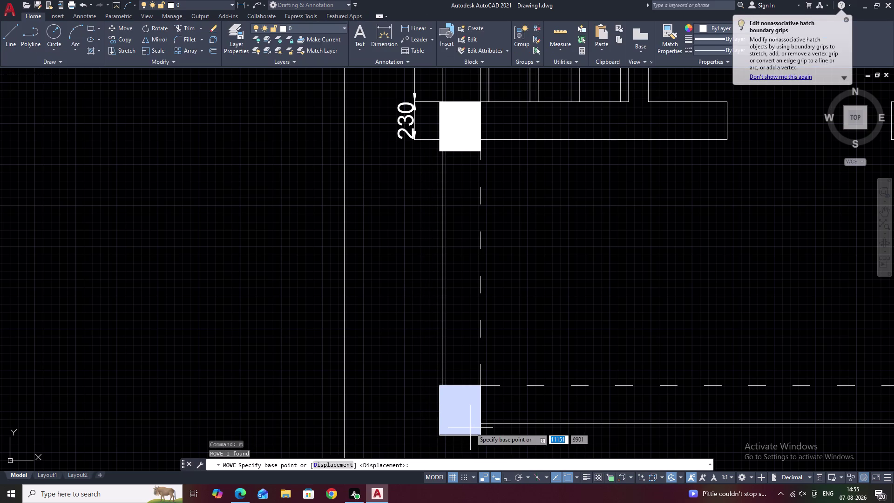
click(454, 412)
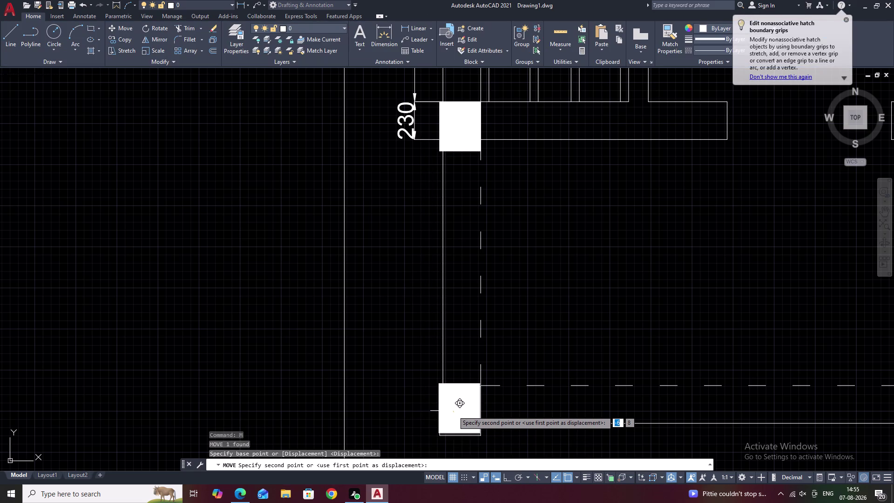
click(455, 410)
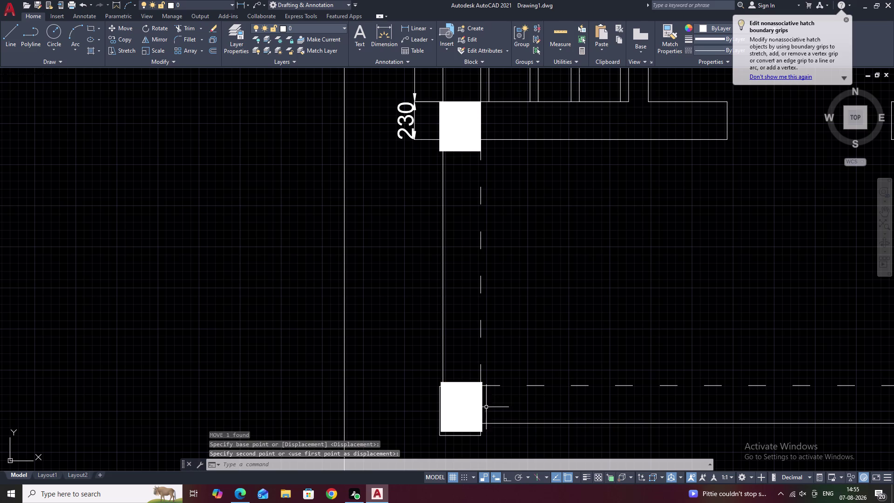
click(463, 404)
key(Escape)
Centre the view on the lower column and cancel any pending command.
scroll(up, 3)
middle_drag(459, 424, 471, 399)
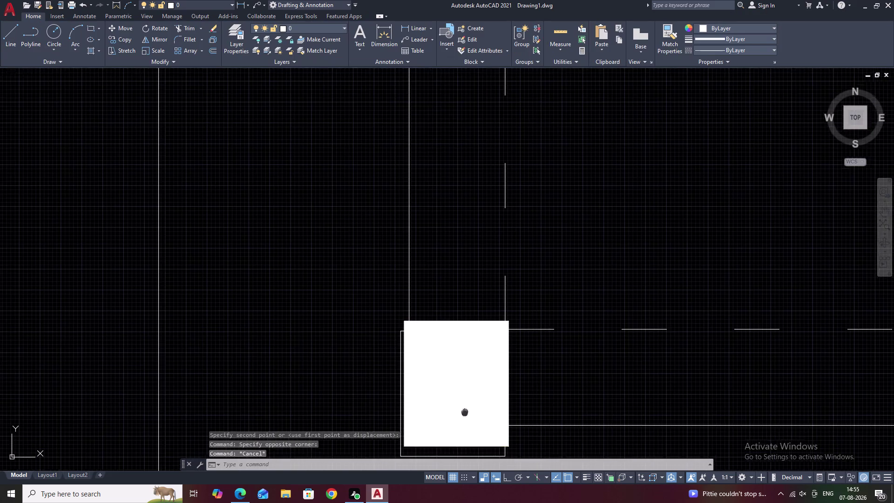
middle_drag(470, 399, 508, 290)
key(r)
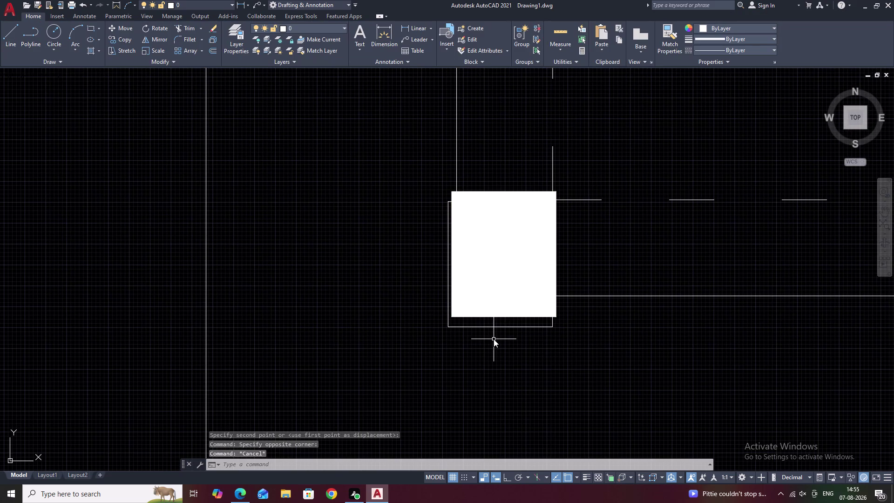
key(BackSpace)
key(Escape)
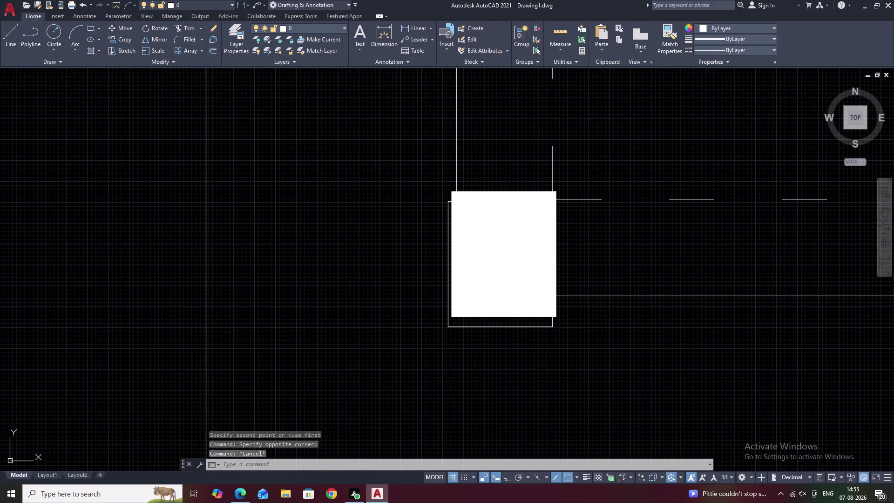
Attempt a TR fence trim below the column, then undo and cancel it.
text(TR)
key(space)
drag(580, 328, 480, 324)
double_click(480, 324)
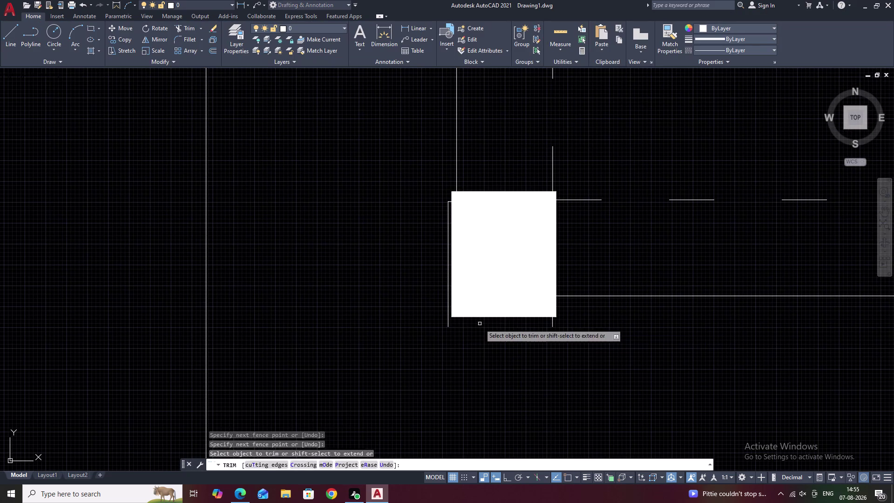
right_click(479, 323)
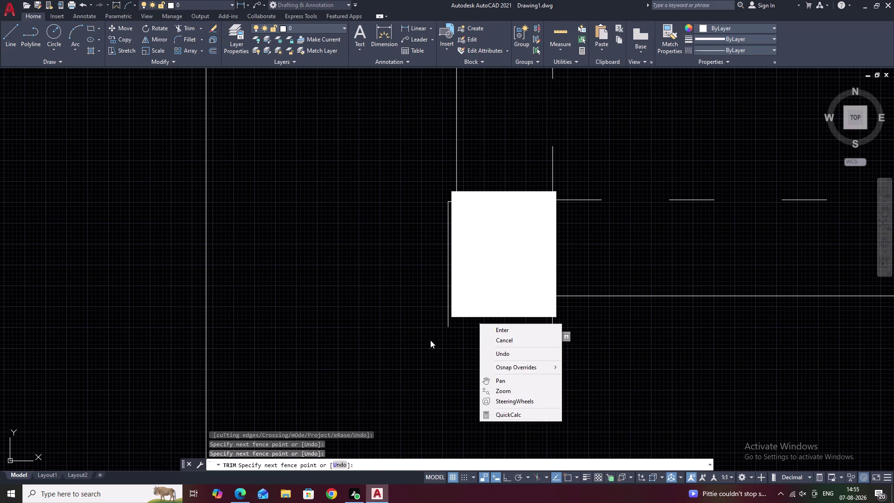
key(ctrl+z)
key(Escape)
key(ctrl+z)
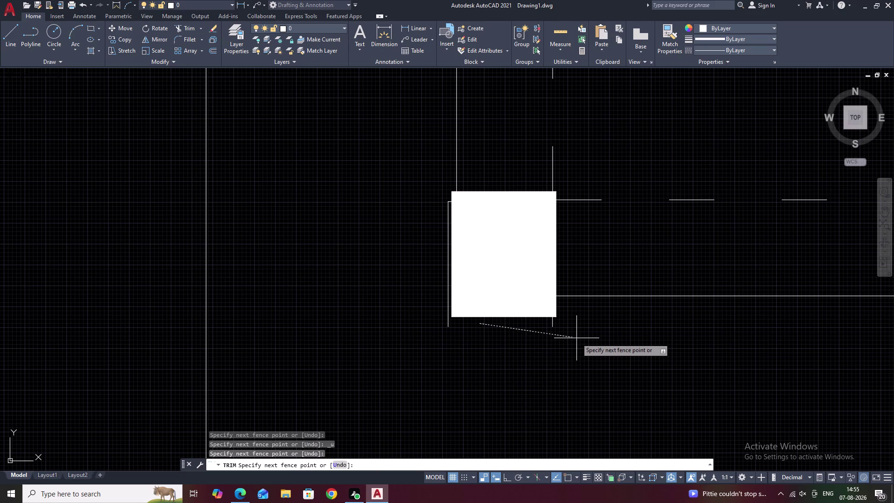
key(ctrl+z)
key(Escape)
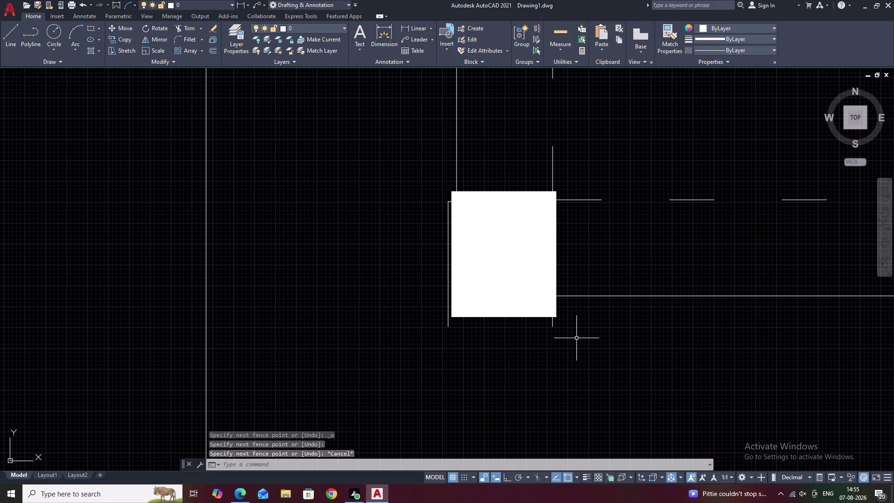
key(ctrl+z)
Dimension the left wall between the two columns with a vertical 1801 linear dimension.
scroll(down, 3)
middle_drag(453, 189, 442, 258)
middle_drag(465, 75, 448, 178)
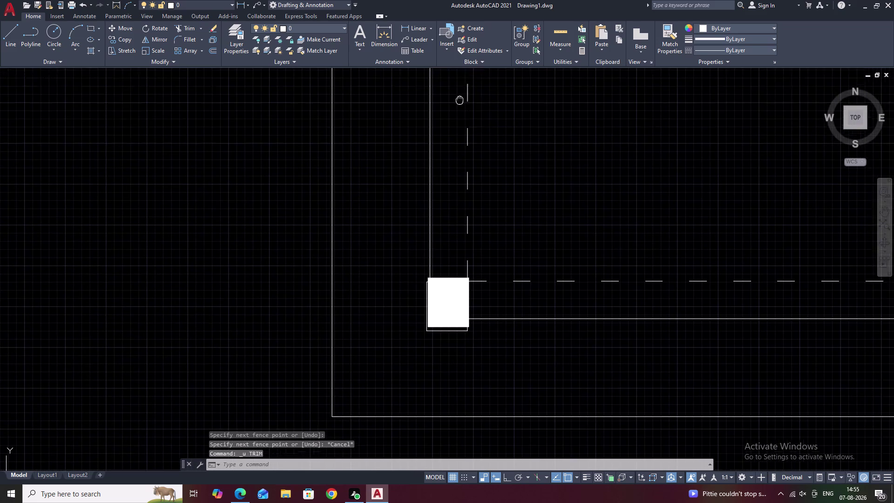
middle_drag(449, 178, 446, 203)
scroll(up, 3)
click(418, 25)
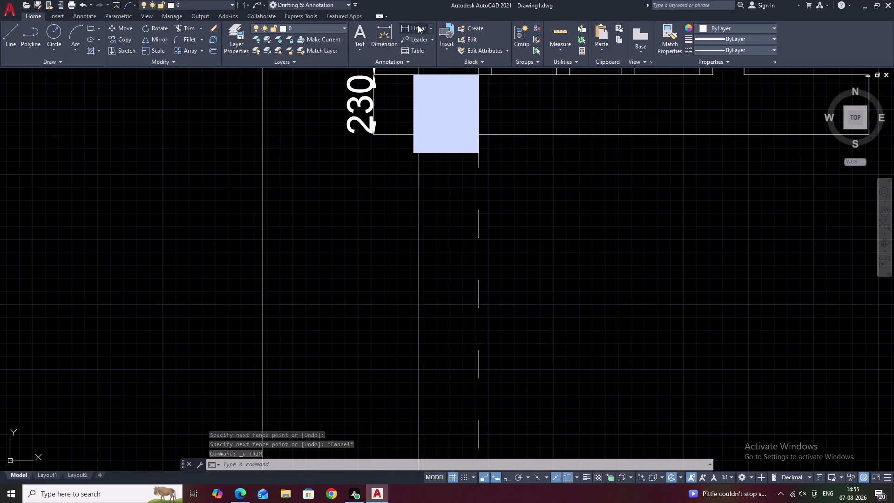
click(413, 132)
middle_drag(396, 291, 431, 81)
middle_drag(451, 211, 477, 89)
click(476, 272)
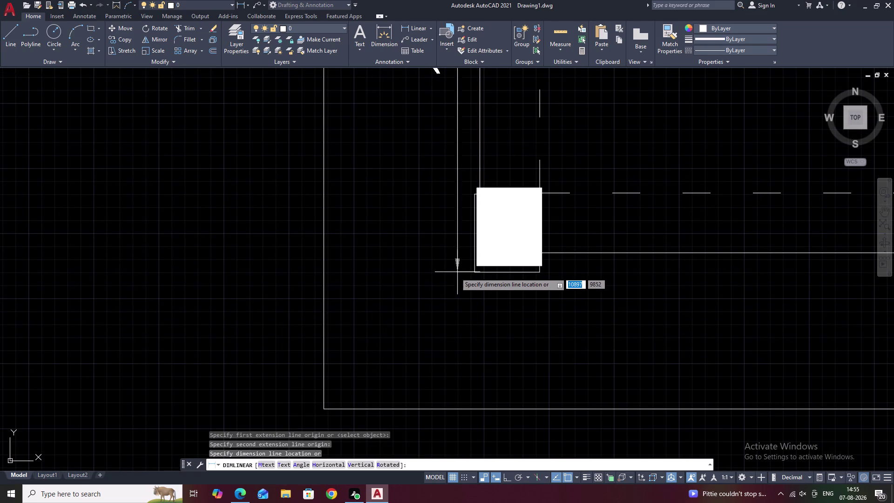
middle_drag(453, 276, 452, 404)
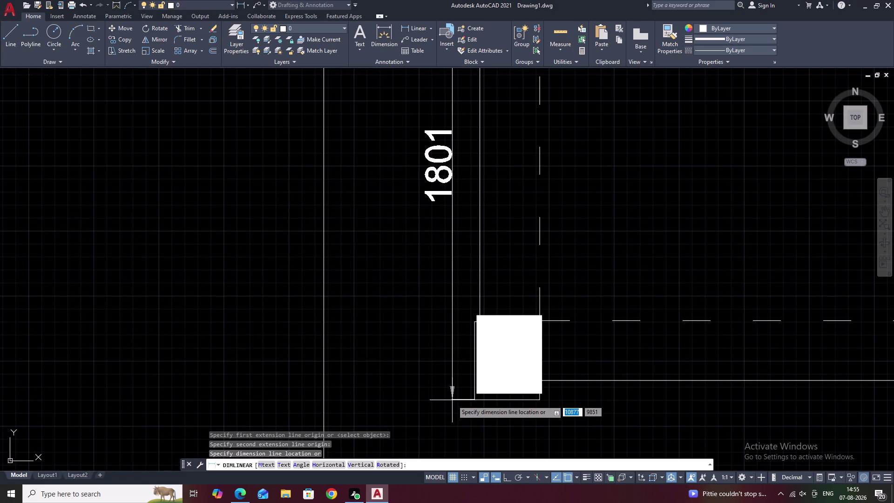
click(471, 388)
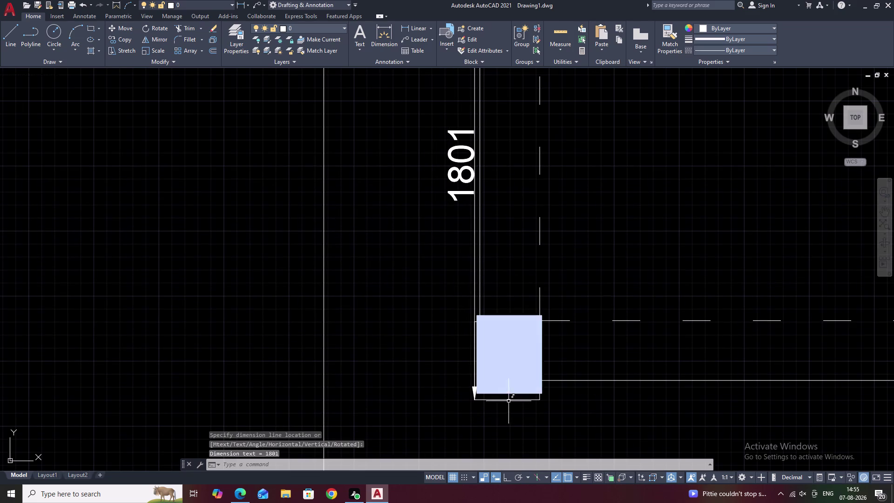
Erase the new 1801 dimension.
click(459, 167)
text(E)
key(space)
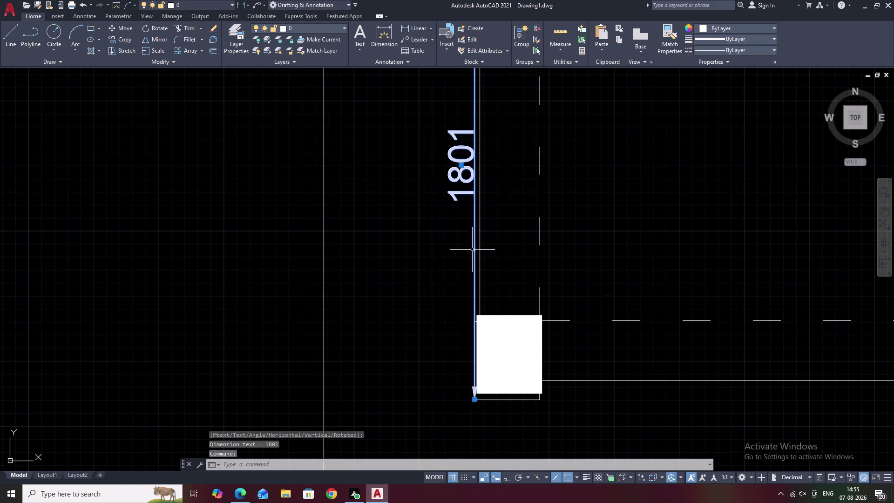
text(E)
key(space)
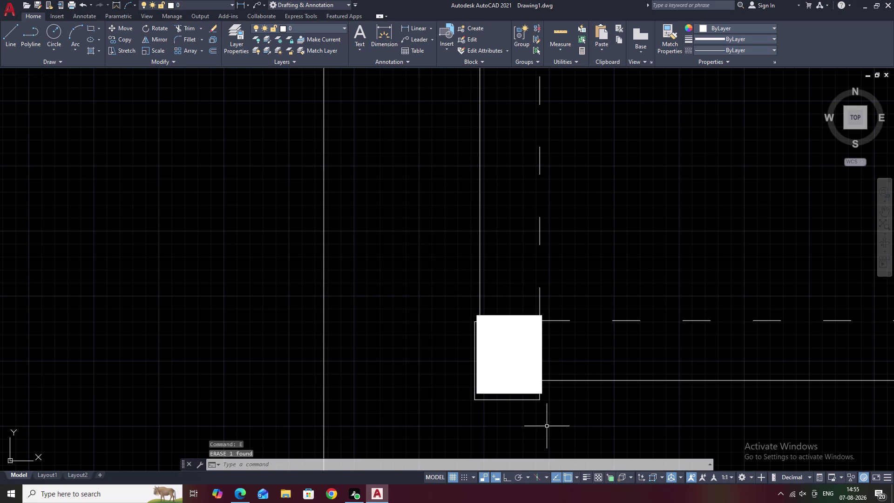
Select the lower column hatch, then abandon the move and cancel.
middle_drag(535, 427, 533, 396)
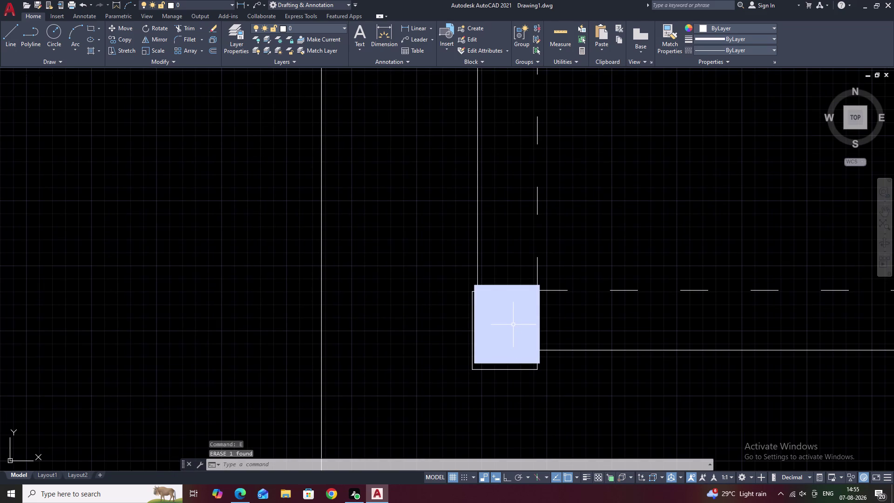
click(528, 322)
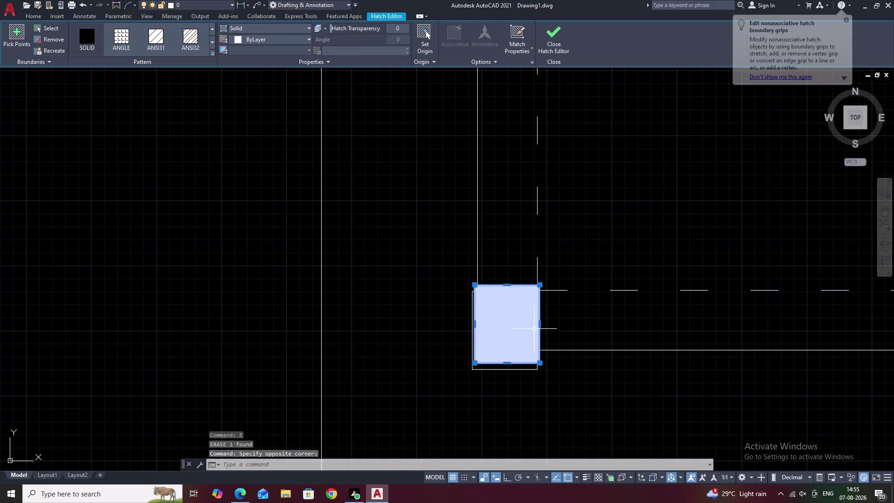
key(m)
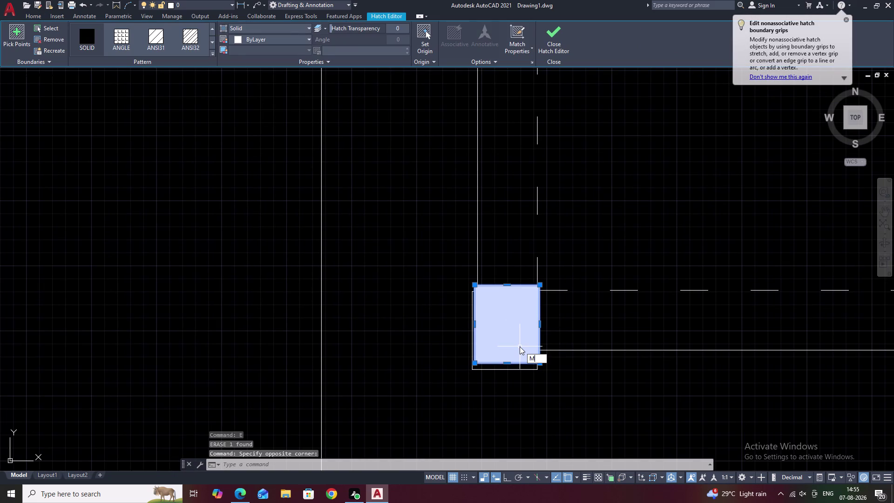
key(Escape)
middle_drag(549, 313, 493, 382)
scroll(down, 3)
middle_drag(496, 290, 489, 333)
click(456, 395)
drag(496, 376, 506, 371)
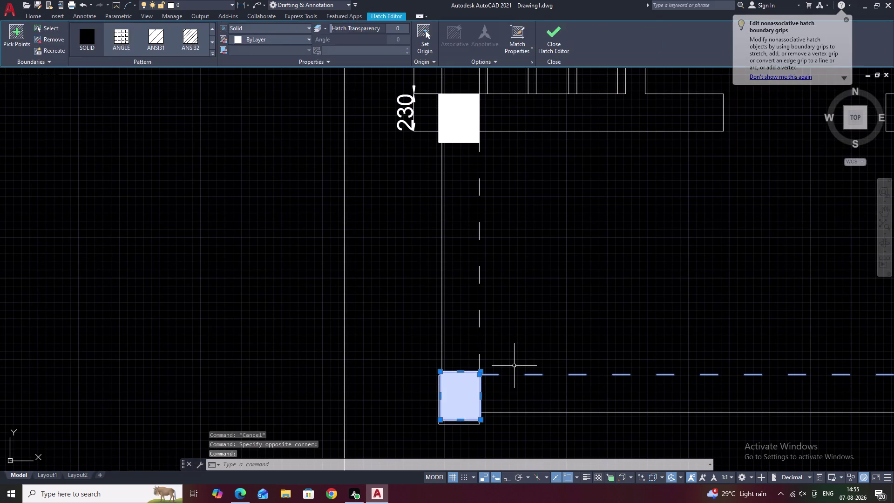
key(n)
key(Escape)
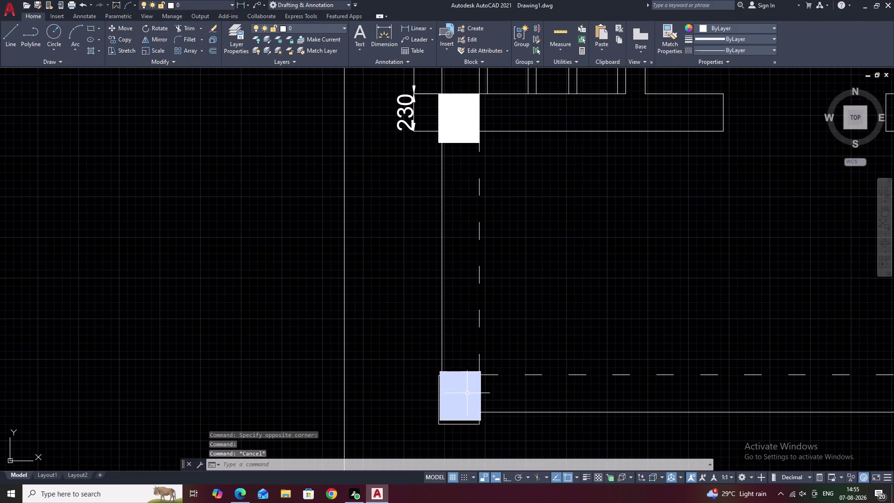
Move the solid column fill off its corner outline, up and to the right.
click(465, 394)
text(M)
key(space)
click(459, 399)
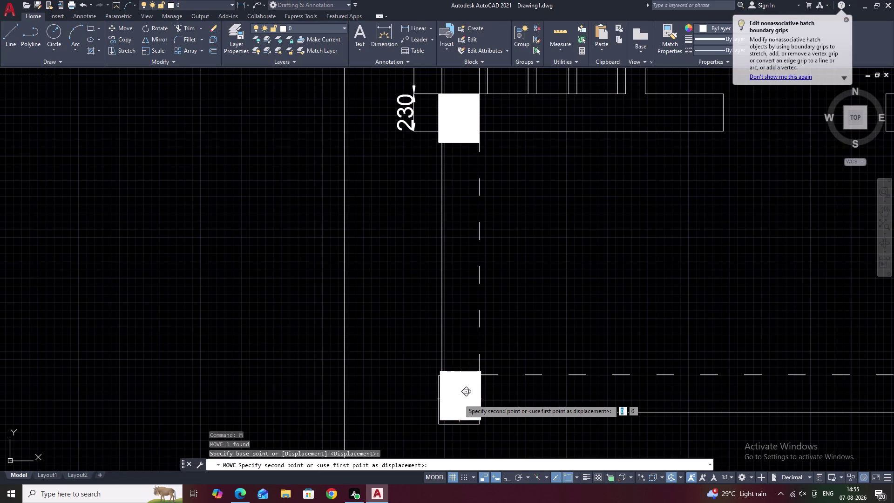
click(547, 336)
key(Escape)
Crossing-select the empty column outline and move it onto the wall corner.
scroll(up, 3)
middle_drag(469, 409, 481, 359)
drag(504, 337, 471, 344)
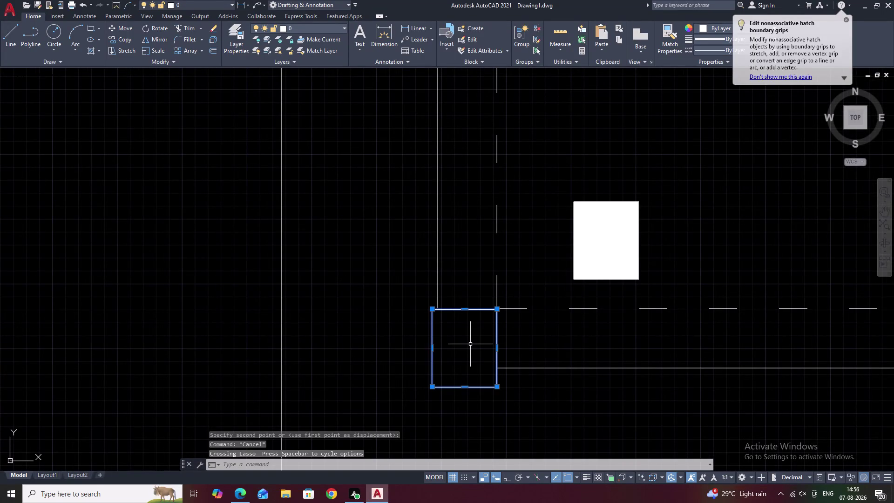
text(M)
key(space)
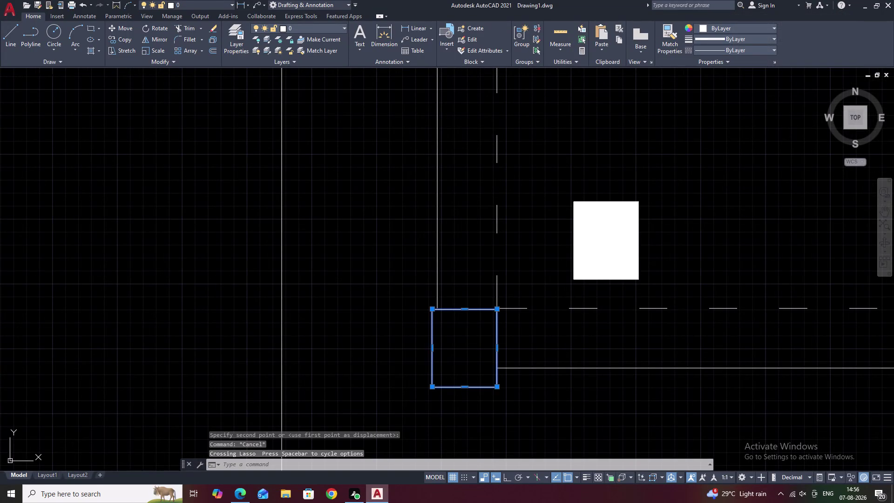
click(468, 351)
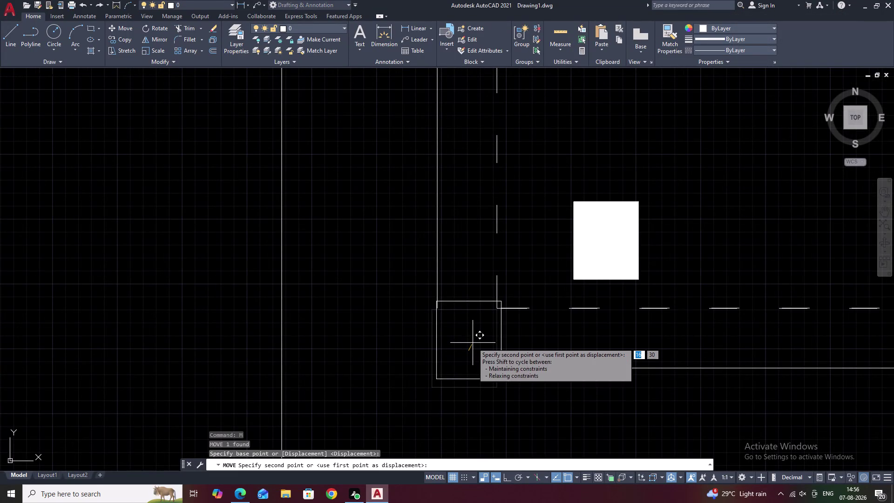
double_click(470, 346)
scroll(down, 3)
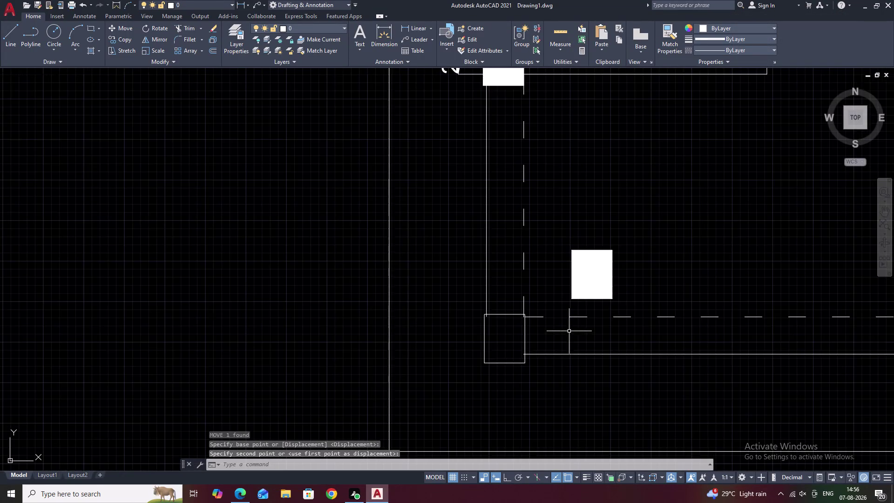
middle_drag(569, 331, 543, 354)
key(space)
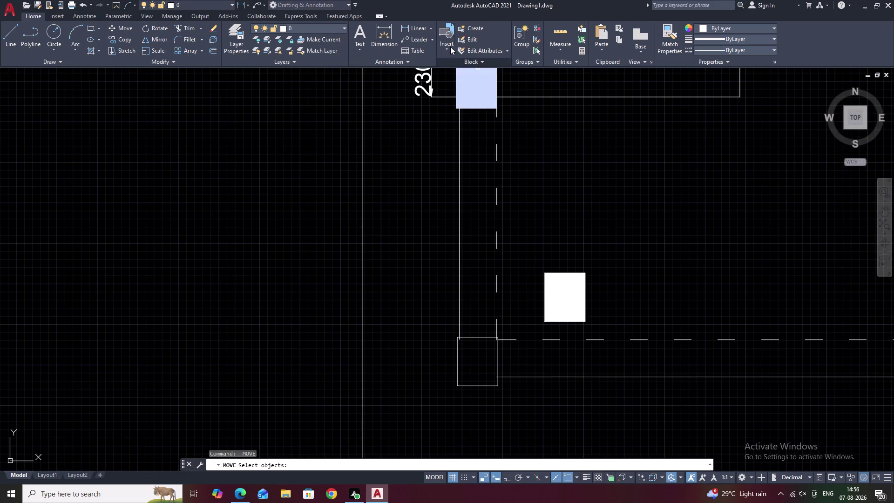
Cancel the unfinished linear dimension and undo it along with the earlier move.
click(423, 29)
click(457, 98)
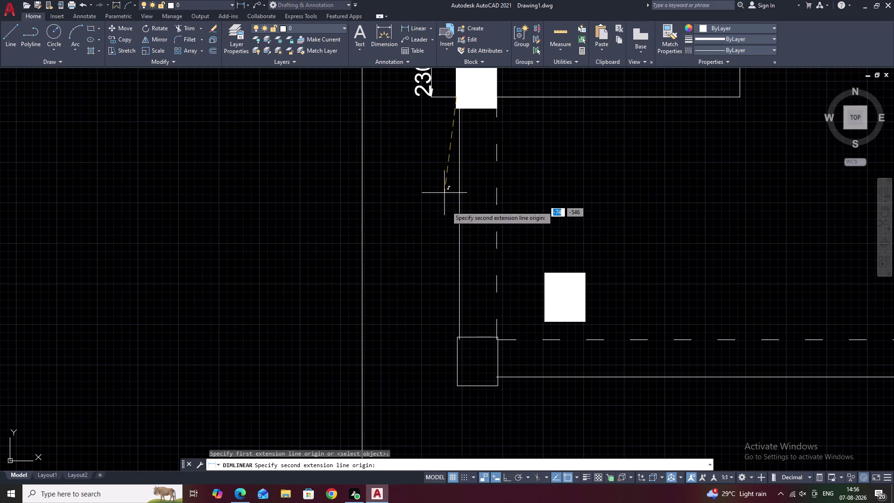
click(456, 384)
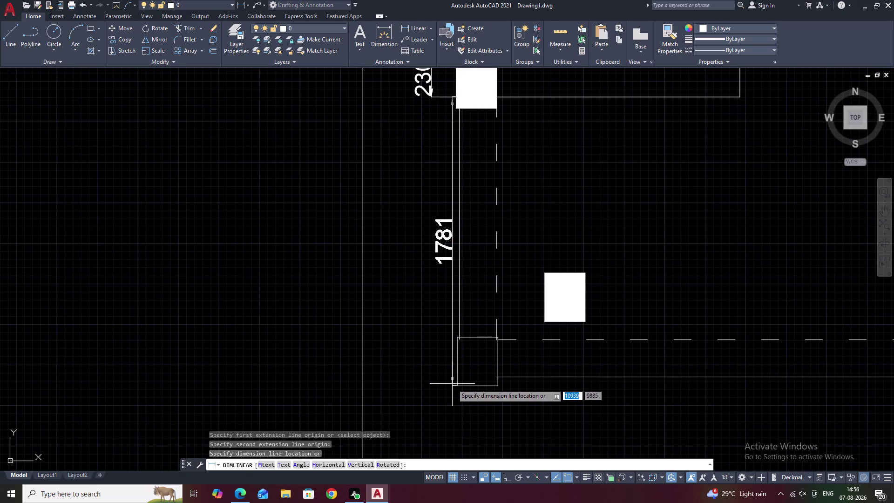
key(Escape)
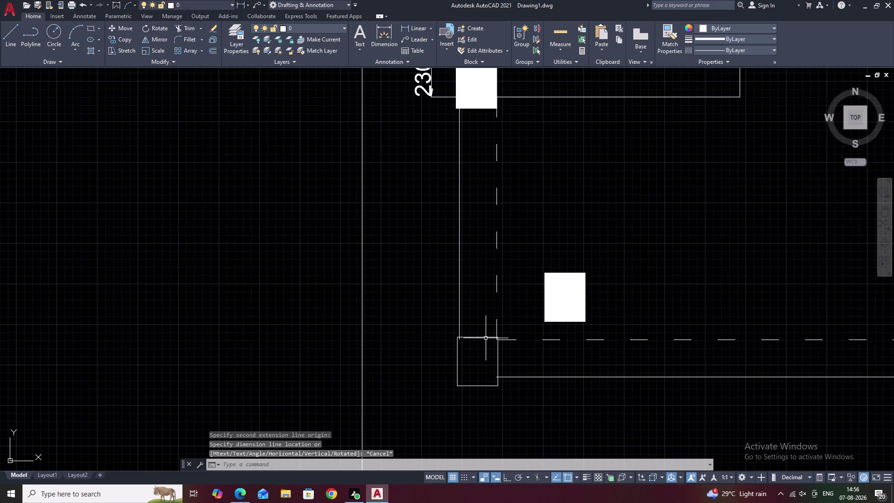
key(ctrl+z)
key(ctrl+z)
key(Escape)
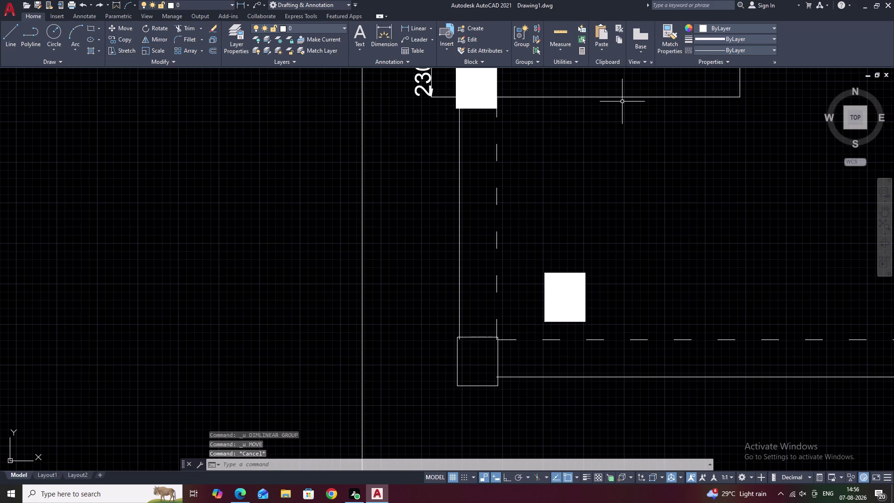
Offset the upper wall line 1800 downward.
text(O)
key(space)
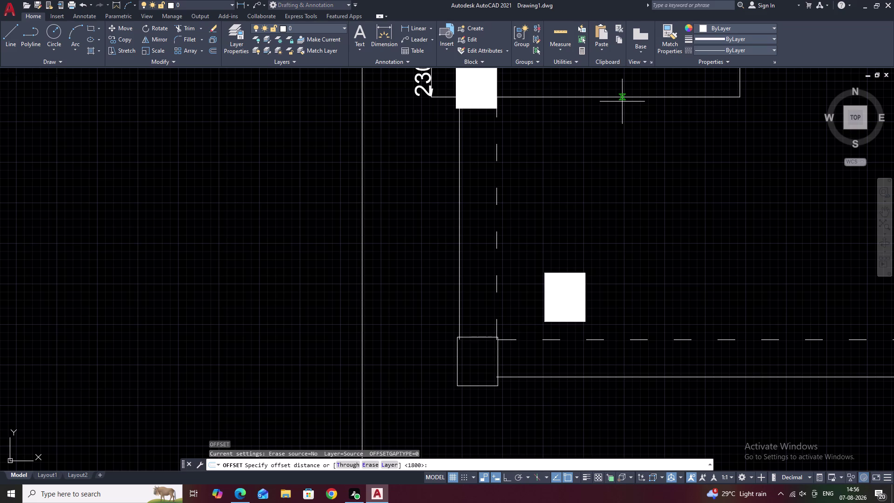
text(18)
text(00)
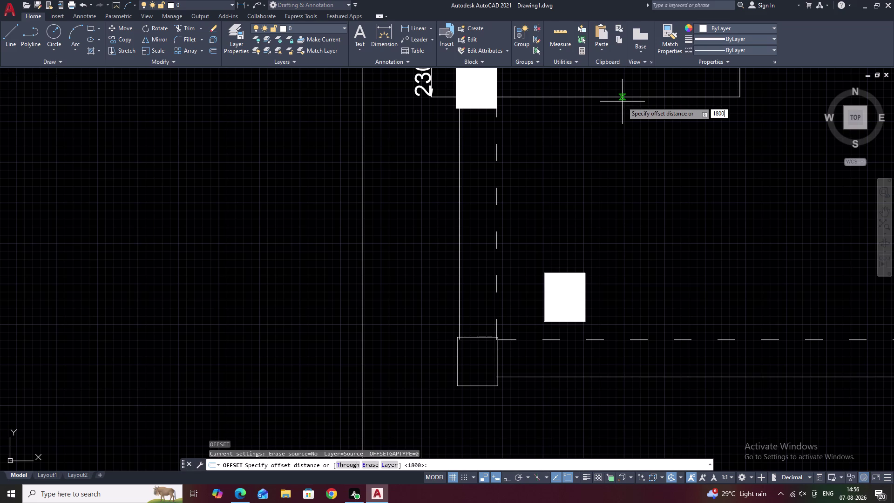
key(space)
click(615, 96)
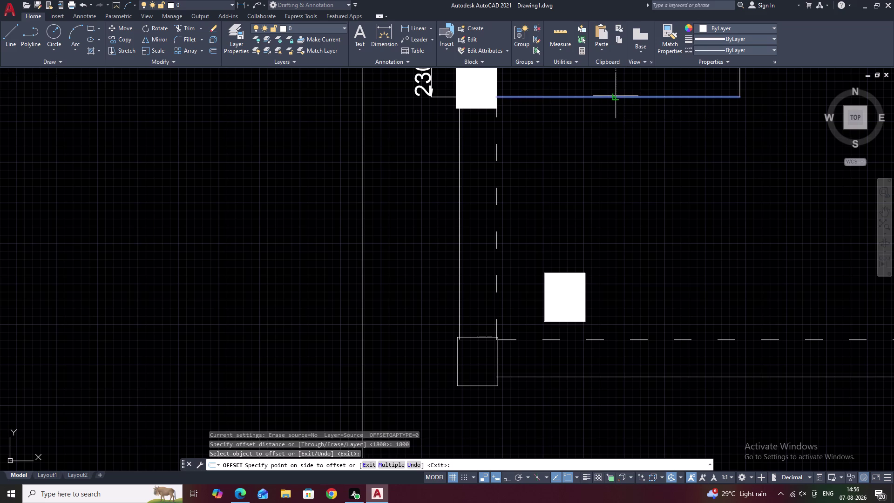
click(641, 289)
scroll(up, 3)
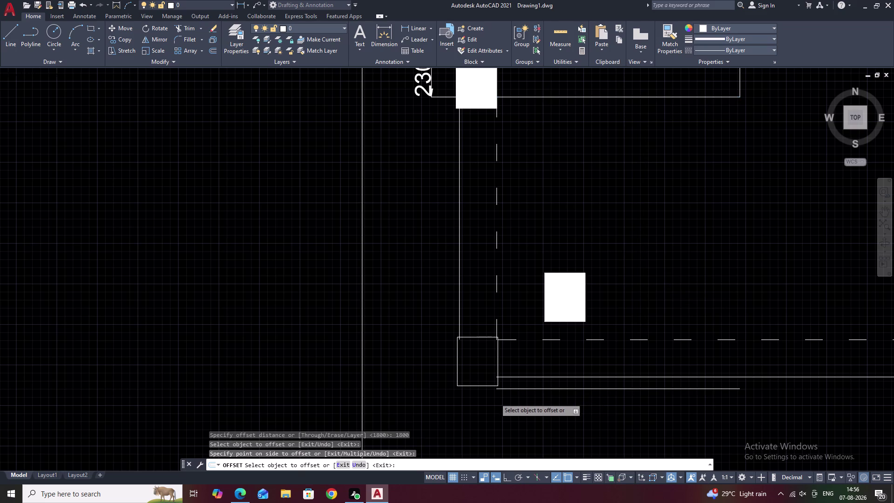
key(Escape)
Erase the empty column outline square and select the solid white column.
drag(481, 299, 462, 316)
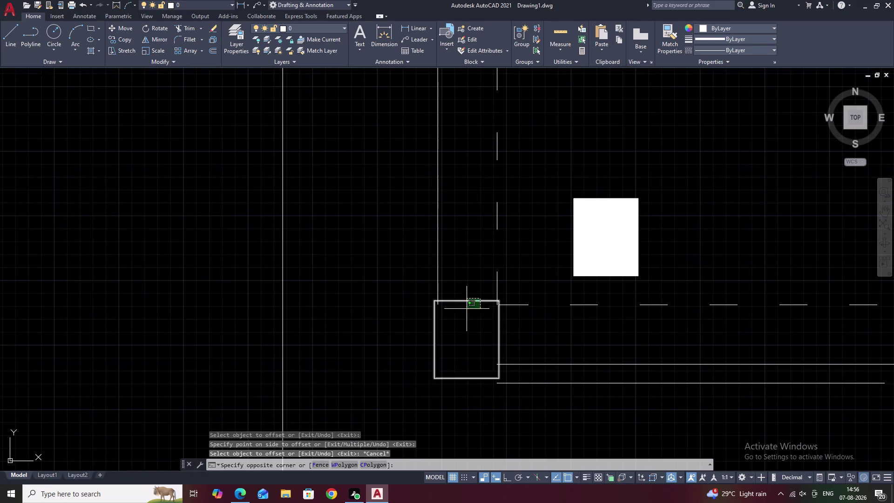
drag(461, 316, 457, 323)
text(E)
key(space)
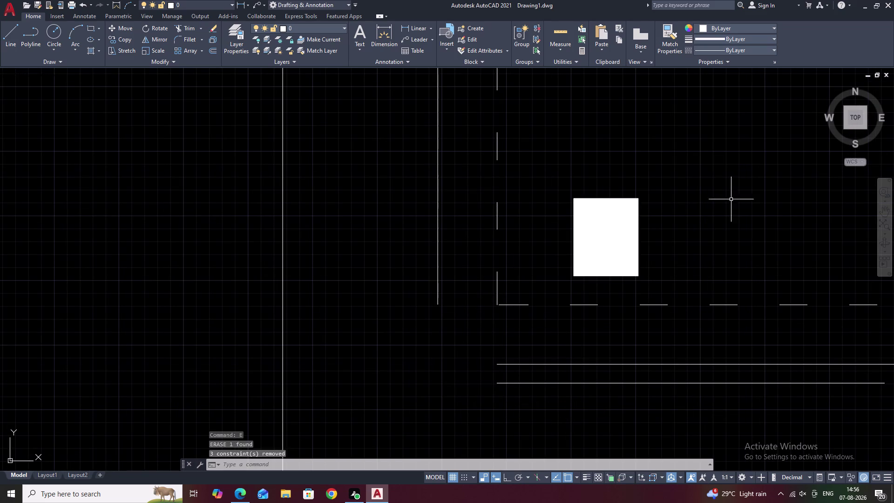
drag(690, 164, 572, 272)
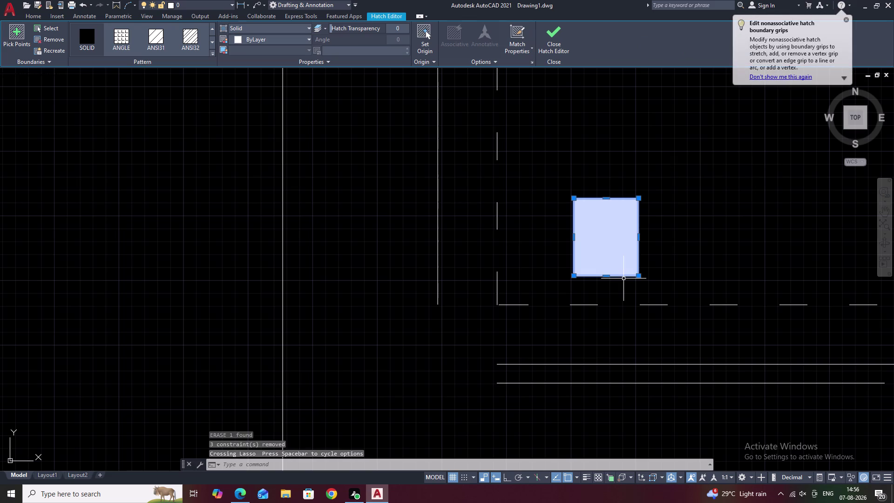
Move the solid white column into the lower-left wall corner.
text(M)
key(space)
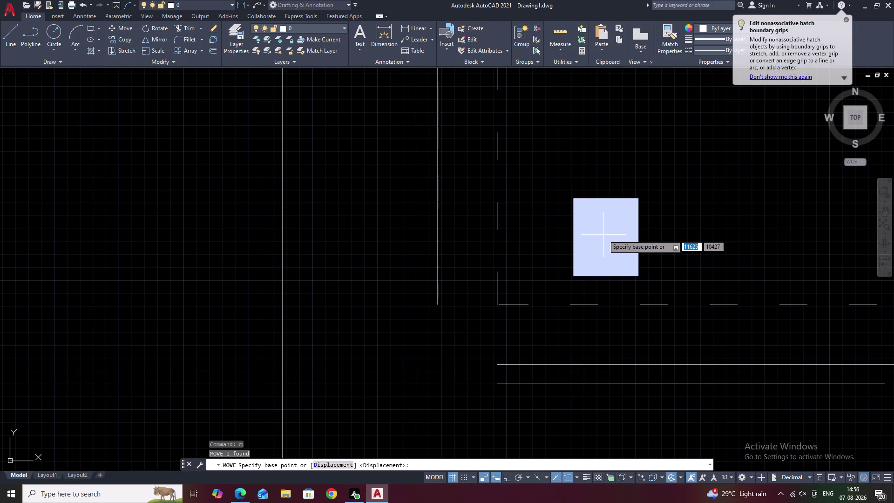
click(604, 235)
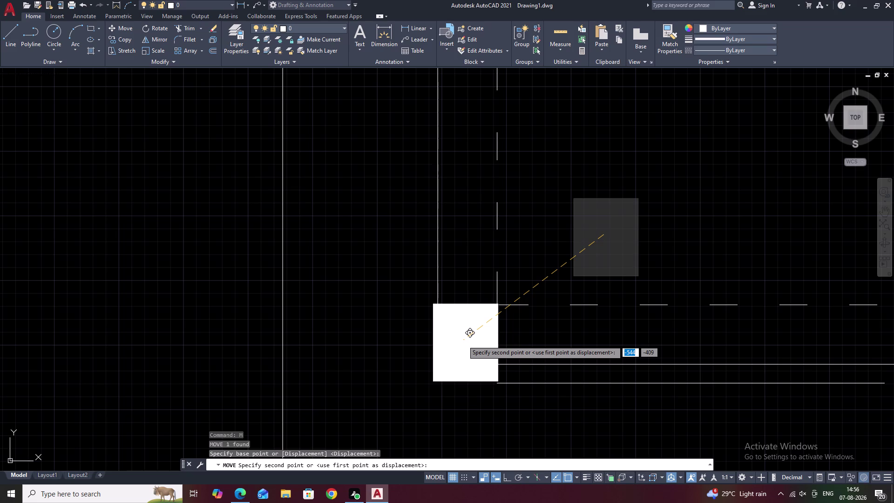
double_click(463, 343)
scroll(down, 3)
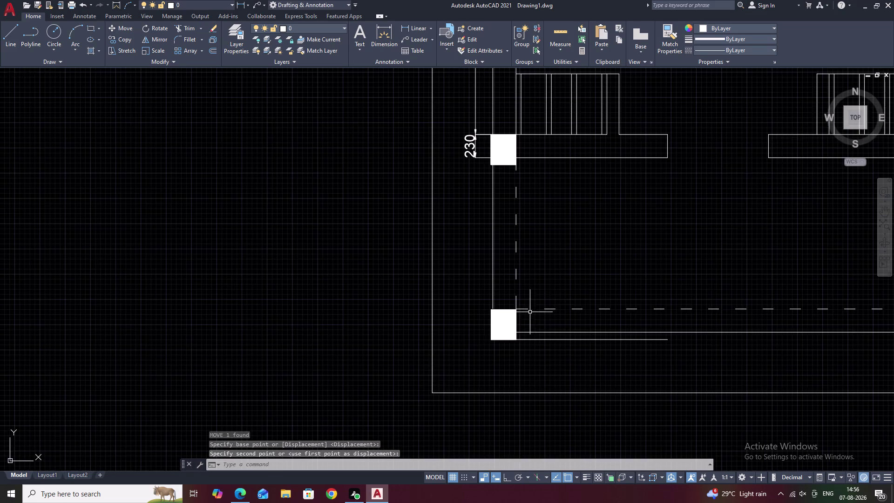
middle_drag(545, 304, 506, 323)
key(Escape)
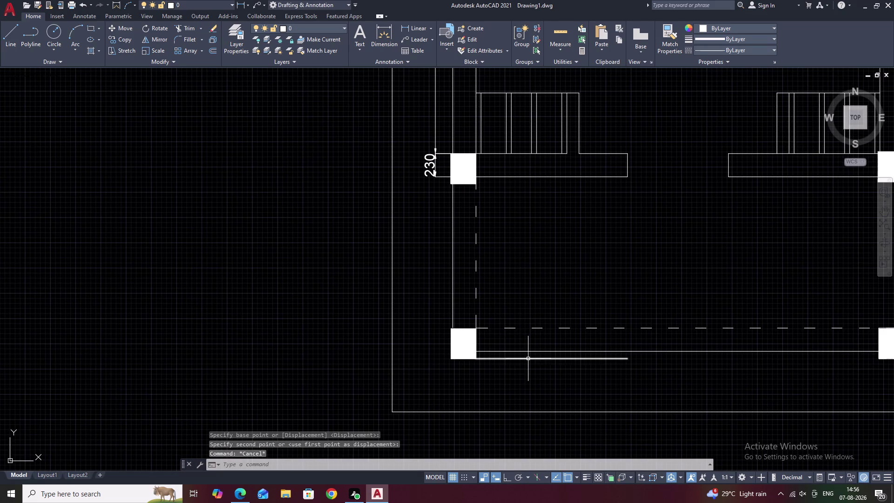
Erase the stray short line beside the column.
click(528, 359)
text(E)
key(space)
middle_drag(521, 272, 506, 298)
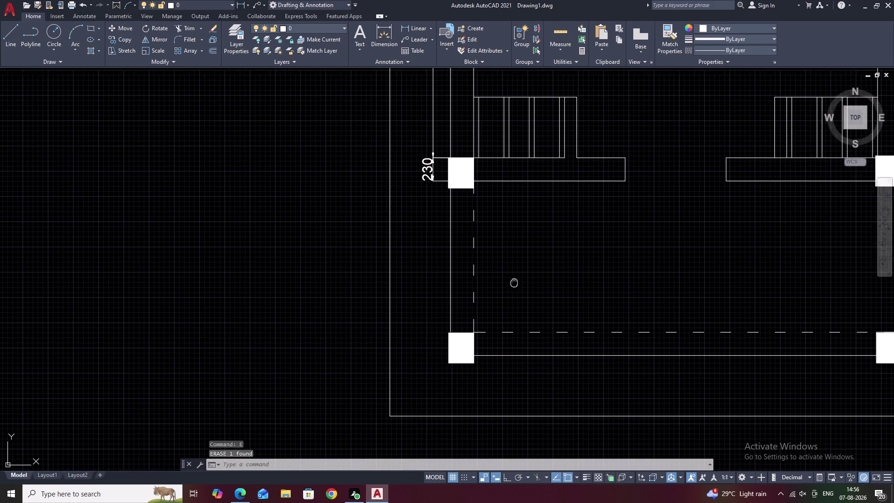
click(414, 29)
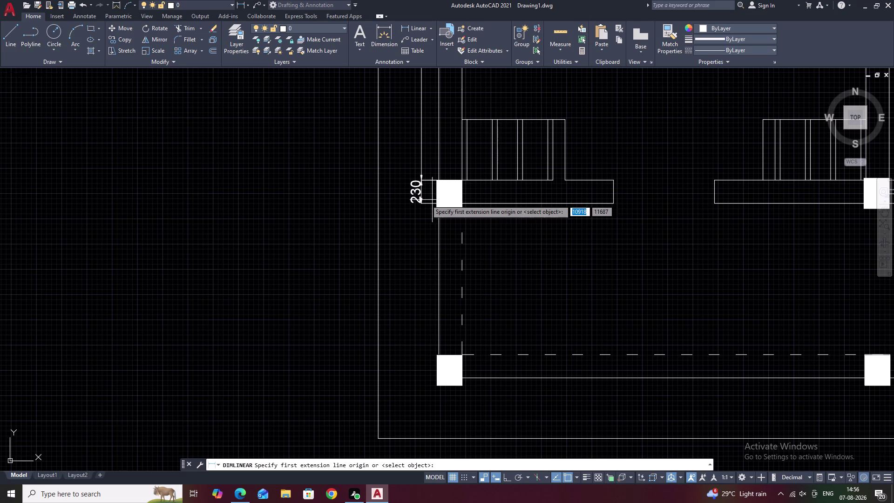
click(437, 203)
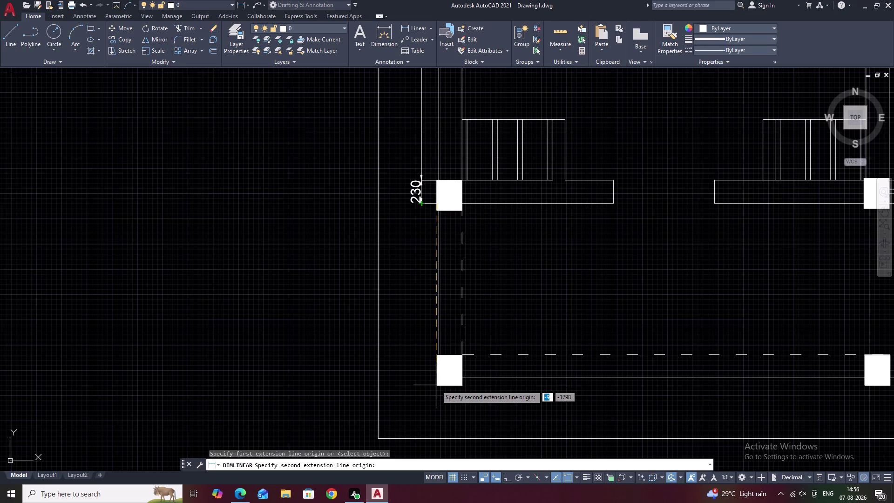
scroll(up, 3)
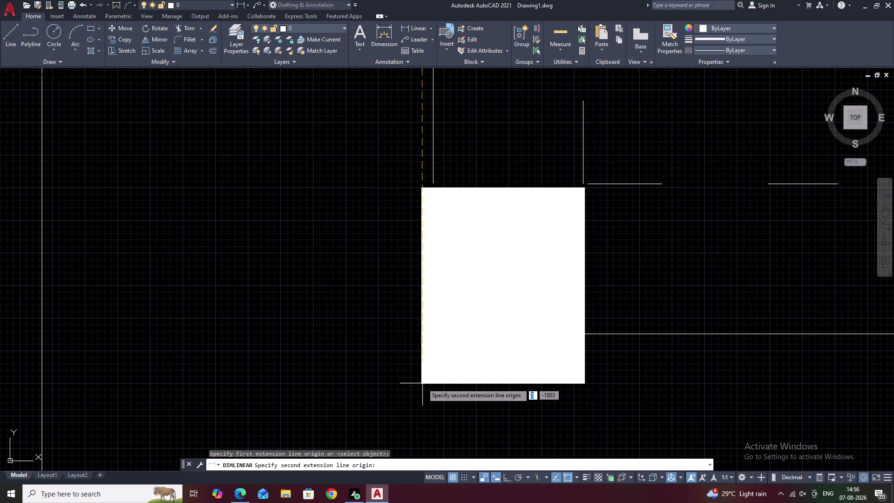
click(421, 384)
scroll(down, 3)
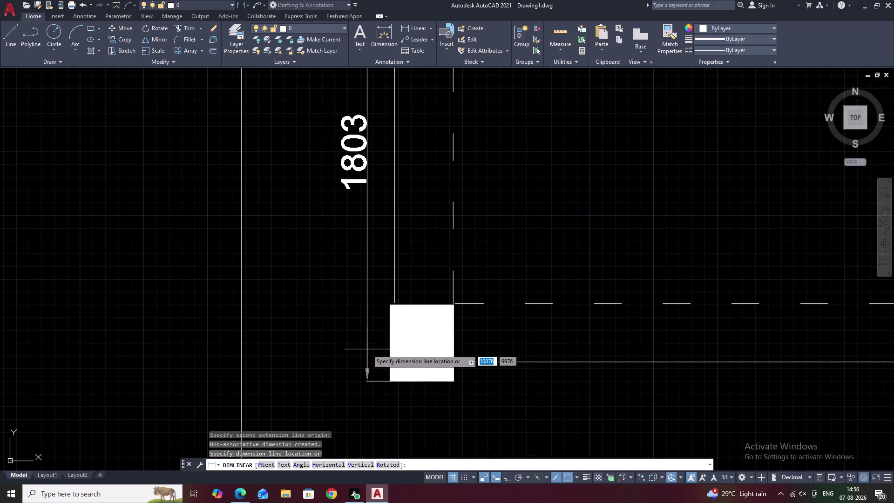
key(Escape)
drag(429, 302, 397, 358)
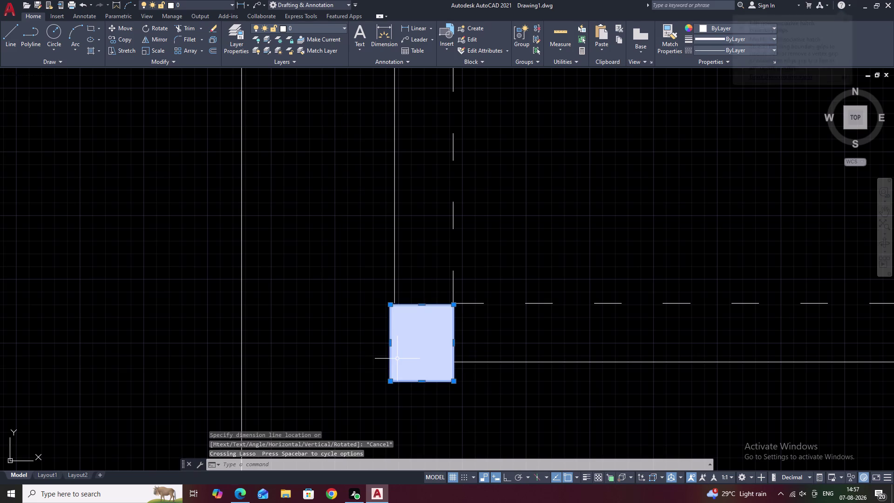
text(M)
key(space)
click(418, 344)
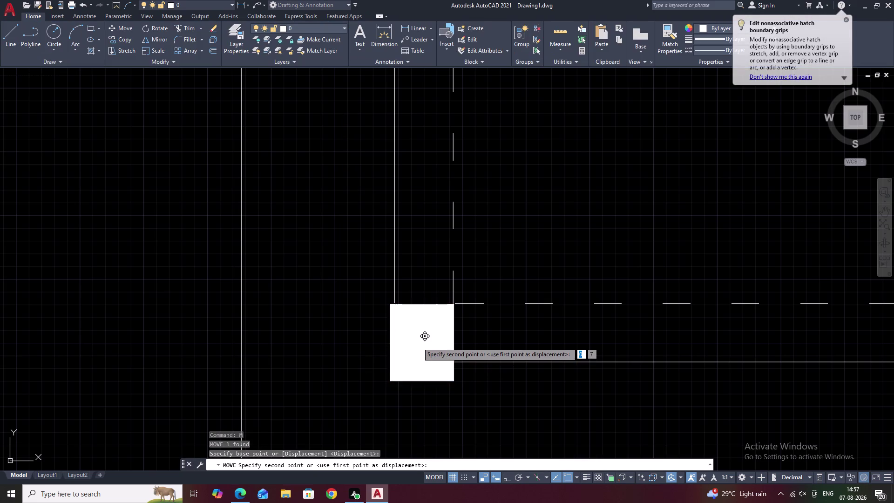
click(417, 338)
scroll(down, 3)
middle_drag(458, 311, 458, 322)
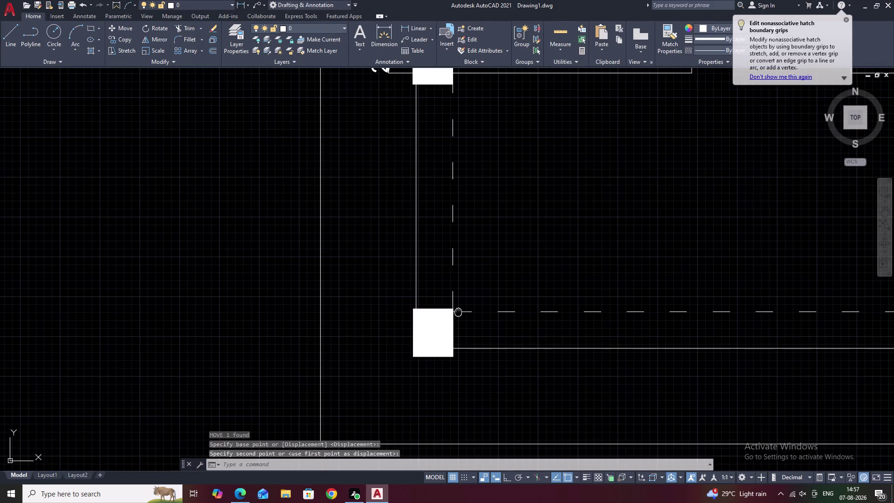
middle_drag(458, 322, 458, 343)
click(426, 29)
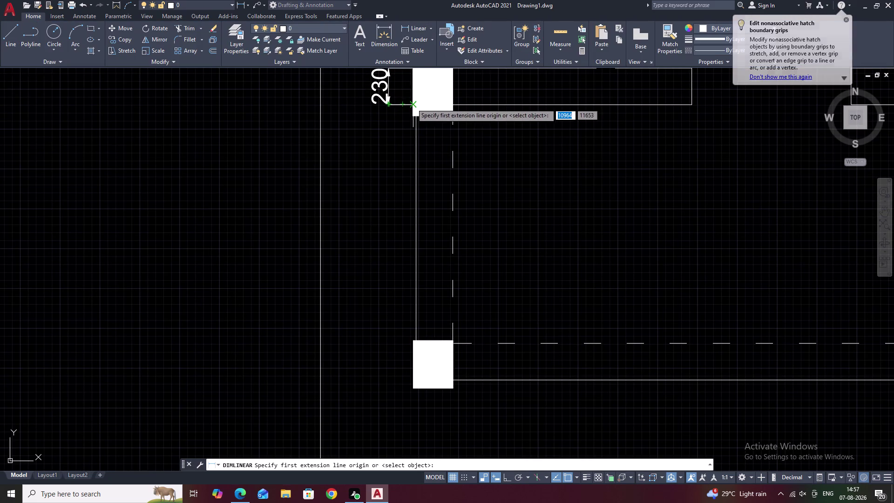
click(412, 103)
click(414, 388)
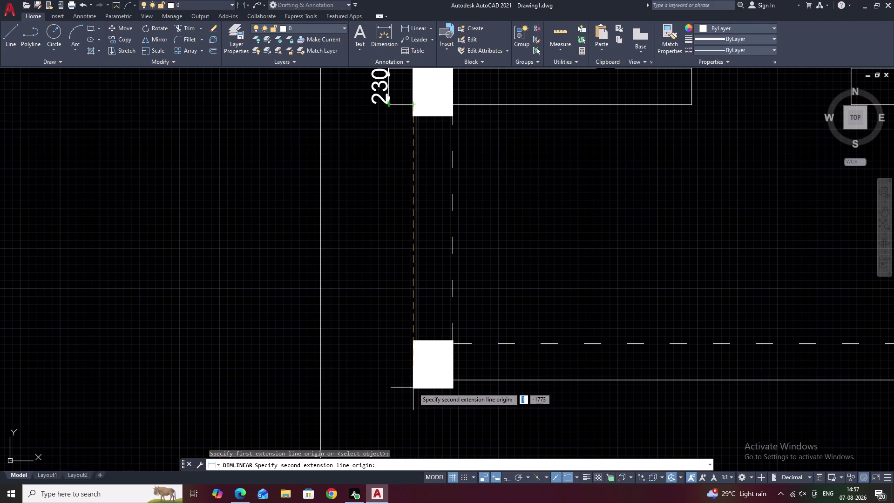
key(Escape)
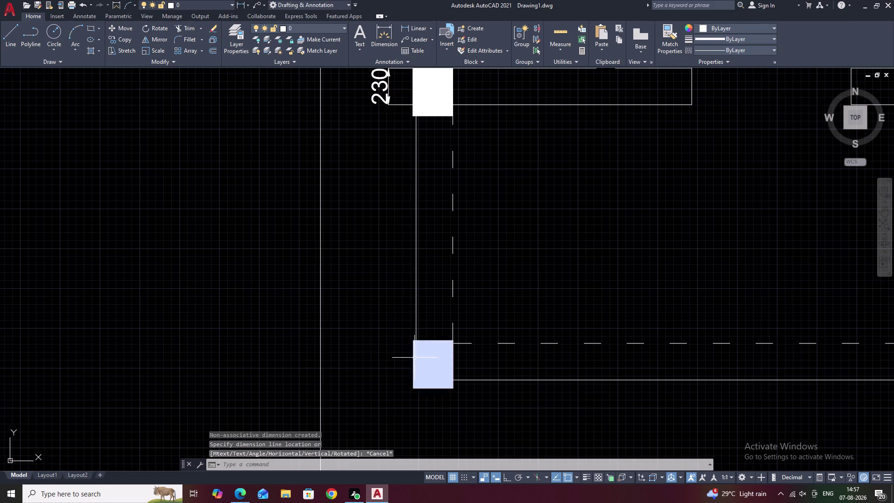
key(ctrl+z)
key(ctrl+z)
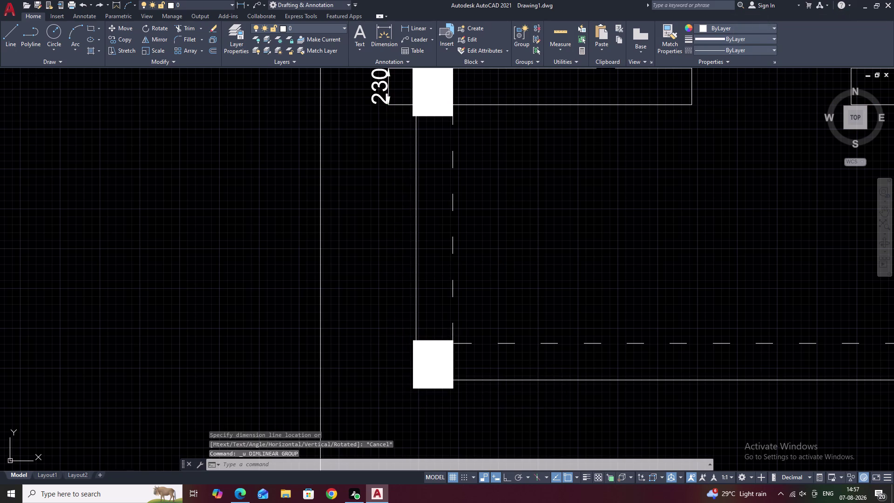
scroll(down, 3)
middle_drag(405, 305, 405, 321)
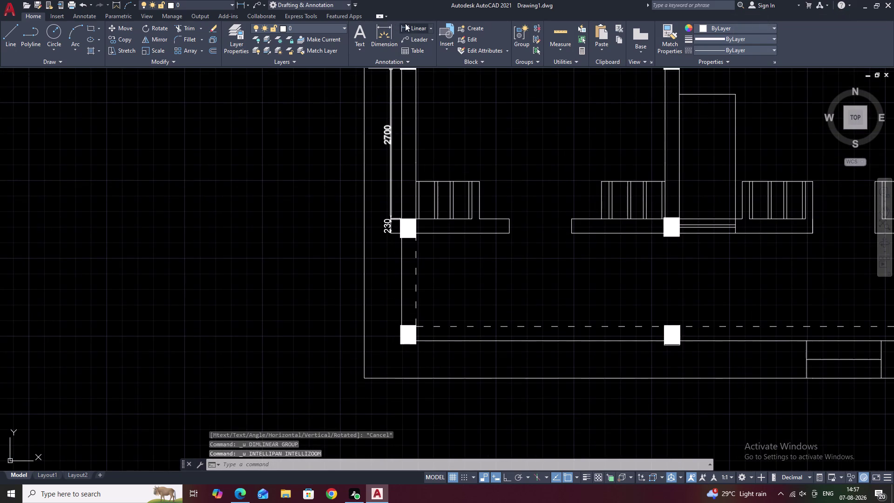
click(408, 23)
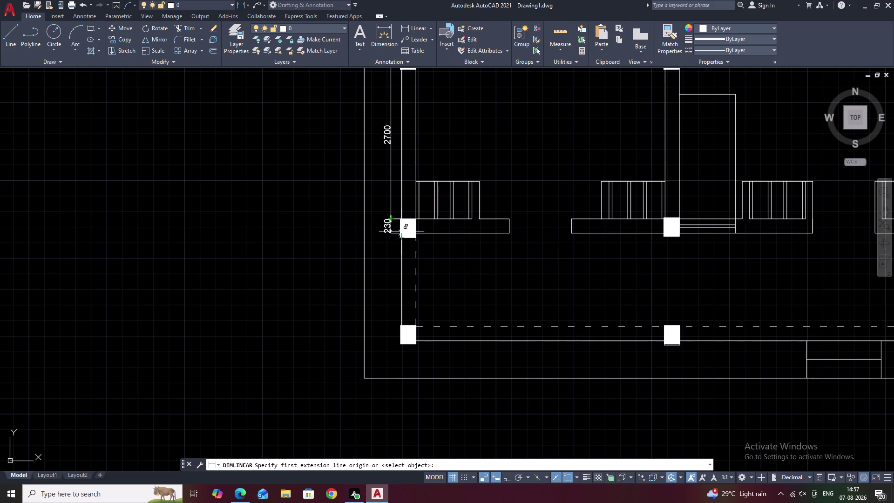
click(401, 231)
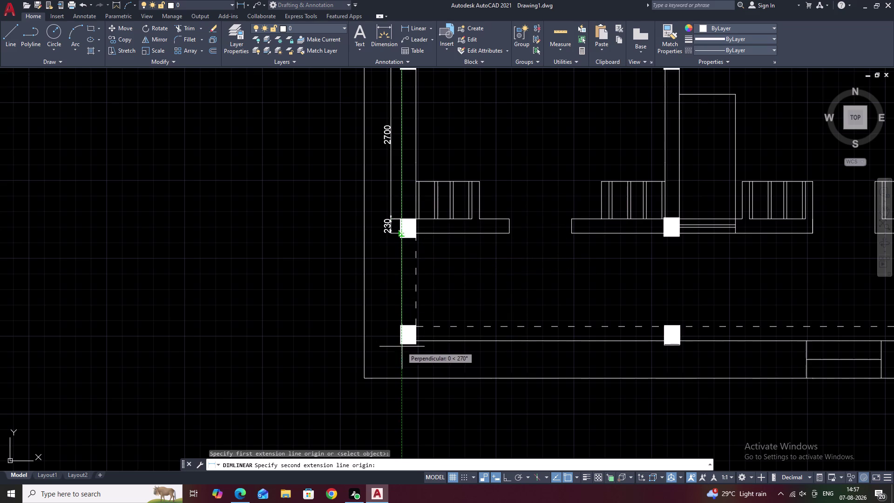
click(401, 344)
key(Escape)
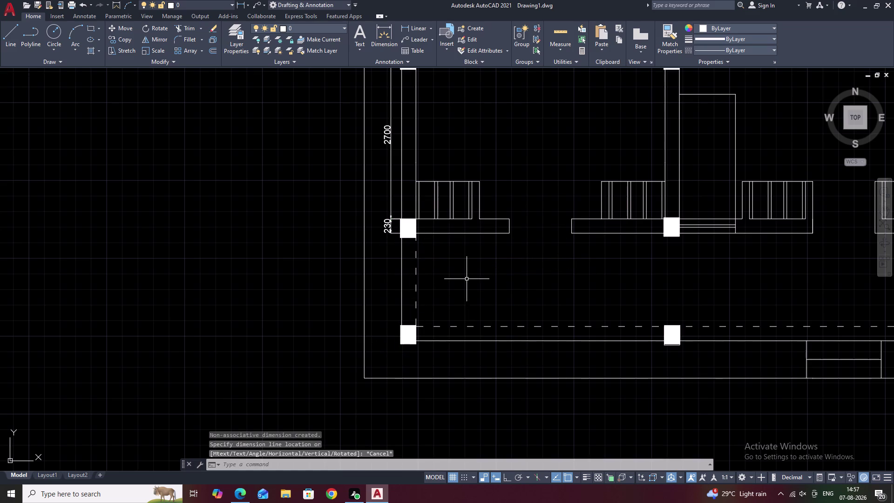
text(O 180)
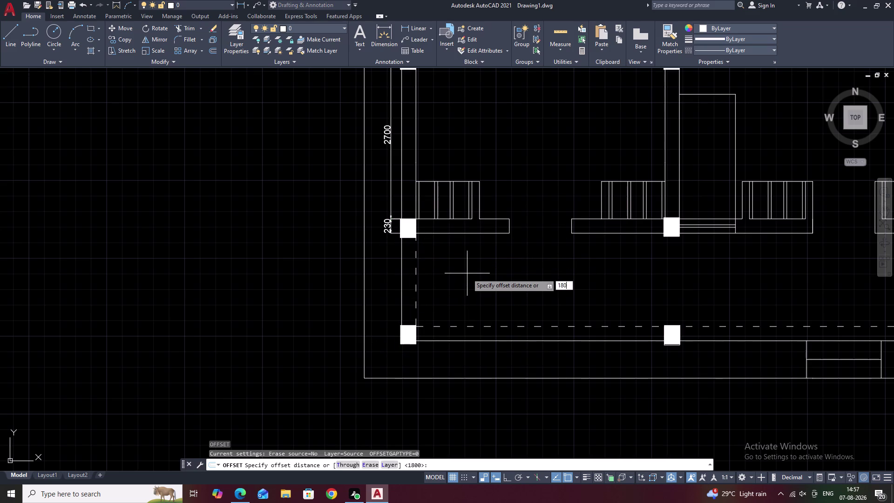
text(0)
key(space)
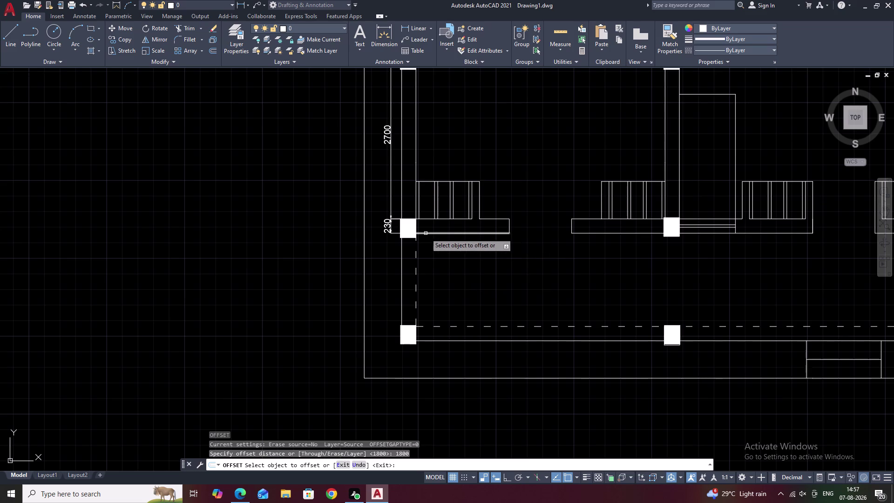
click(431, 233)
click(429, 290)
key(Escape)
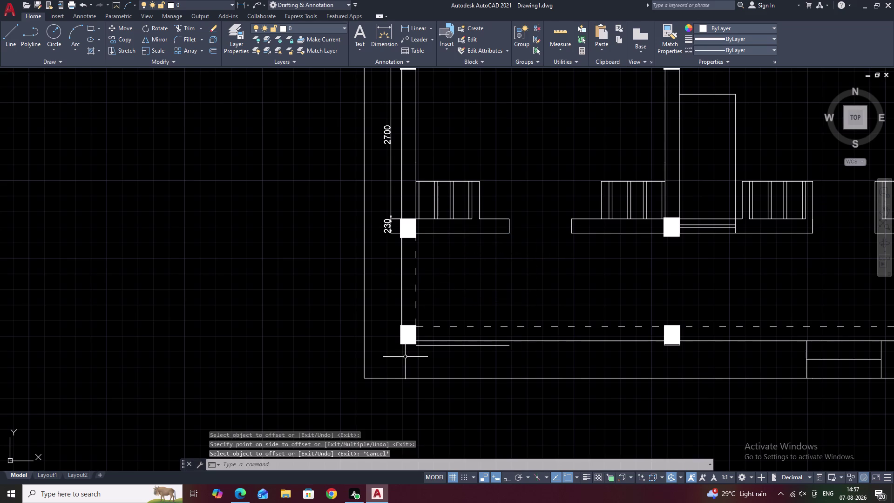
scroll(up, 3)
key(w)
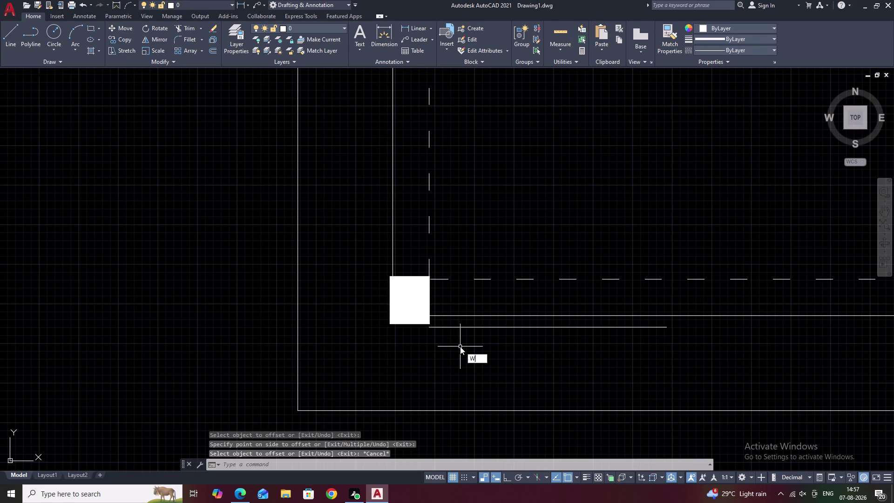
key(BackSpace)
text(EX)
key(space)
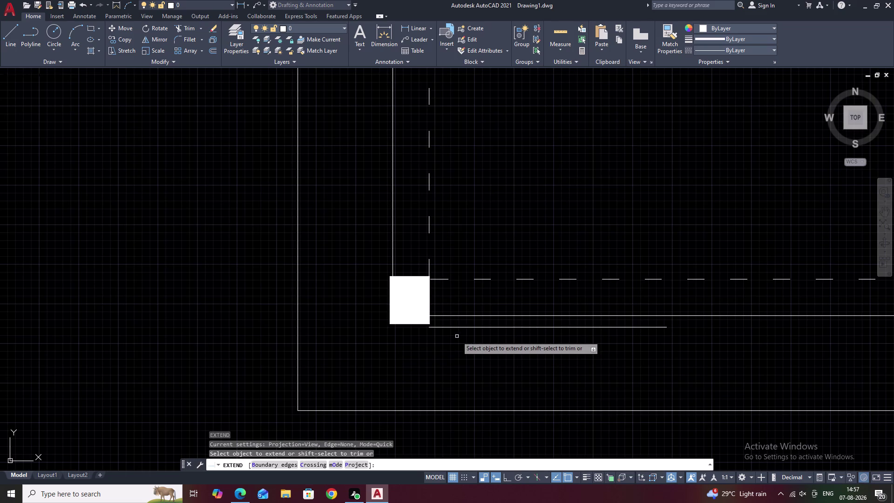
click(457, 328)
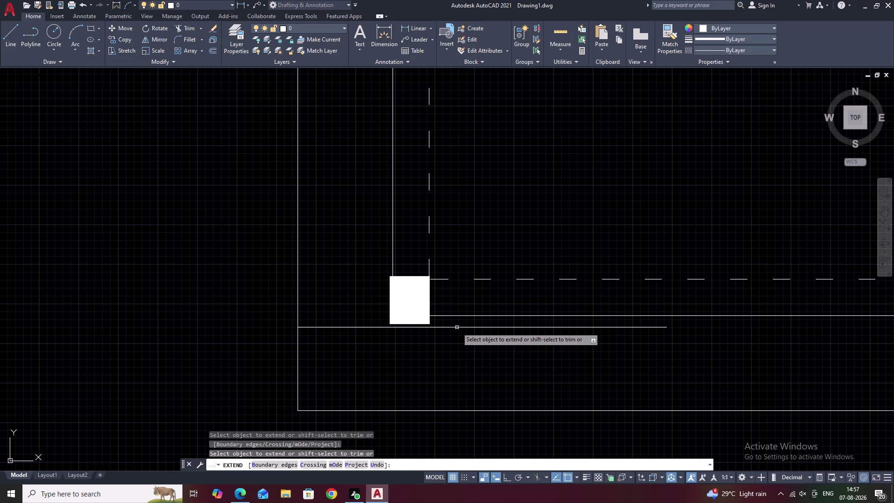
key(Escape)
scroll(down, 3)
middle_drag(459, 305, 459, 310)
key(space)
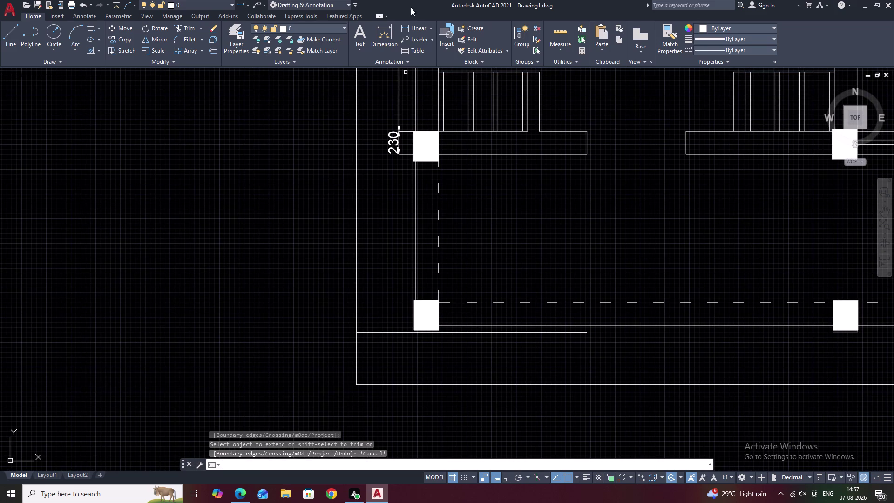
click(411, 25)
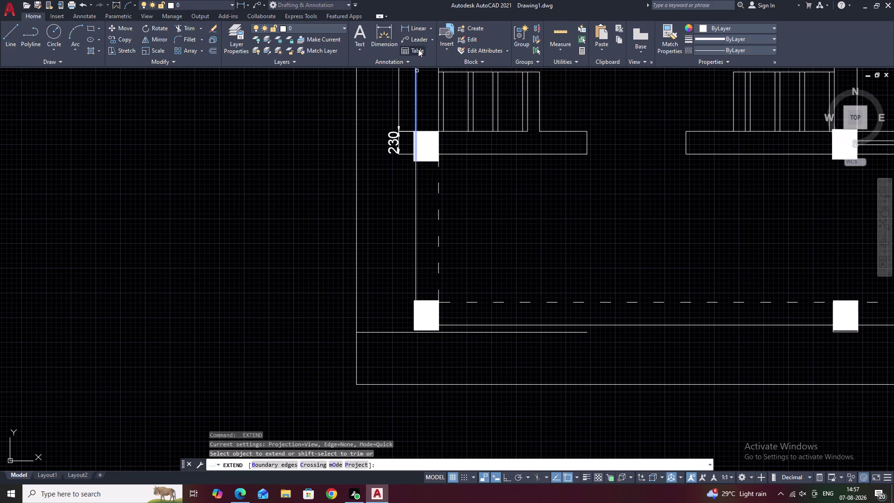
click(415, 25)
click(413, 151)
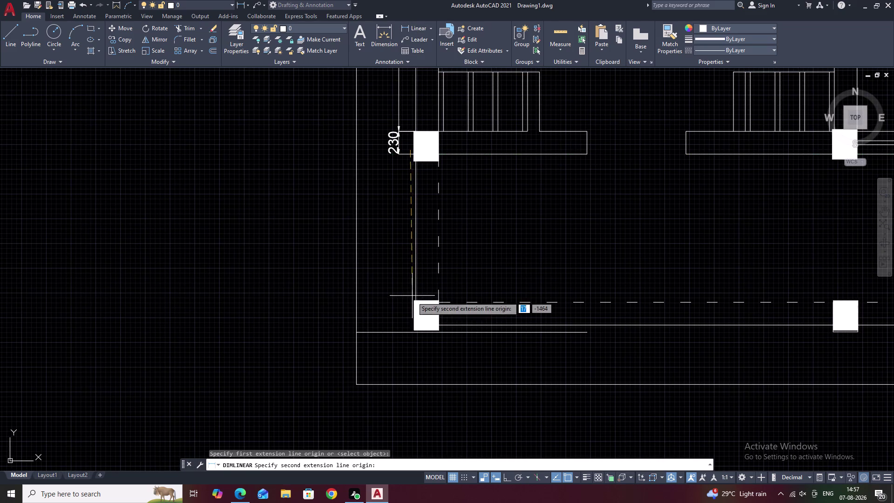
click(411, 332)
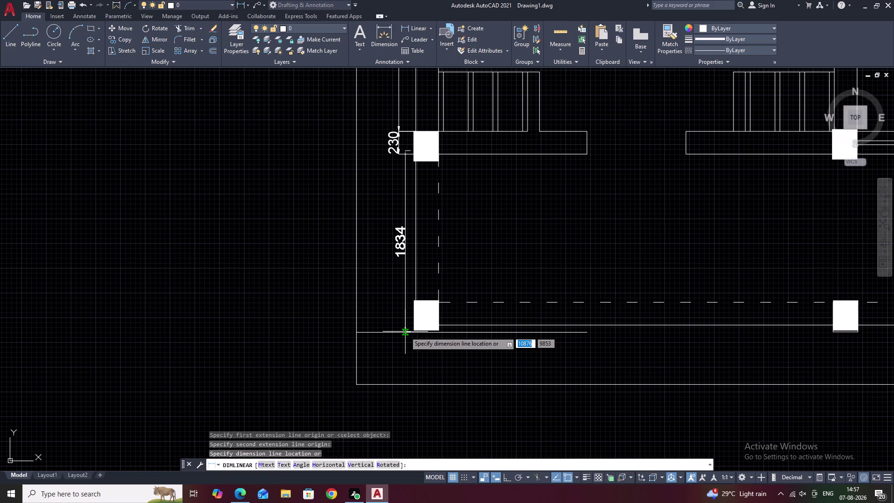
key(Escape)
click(505, 331)
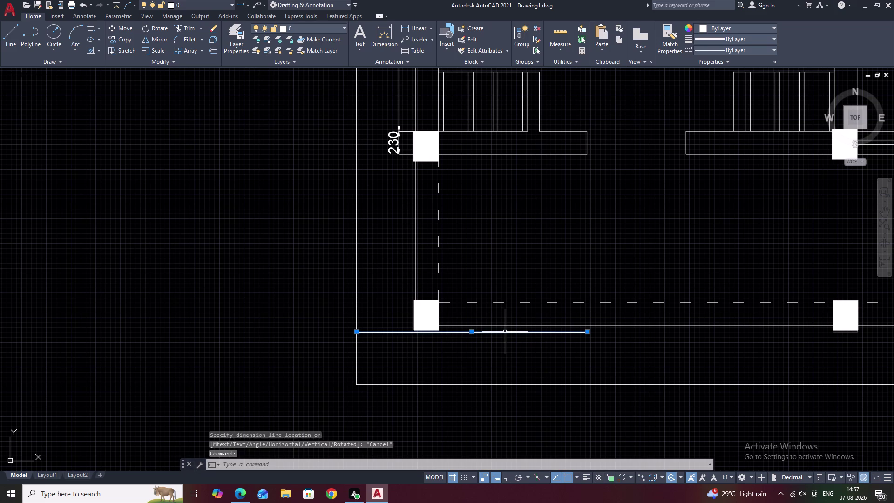
text(E)
key(space)
middle_drag(466, 328, 452, 296)
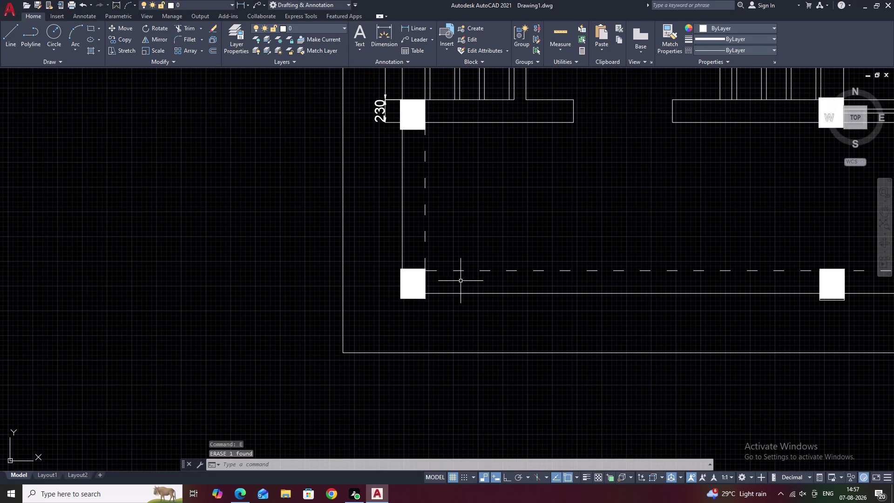
middle_drag(545, 200, 520, 264)
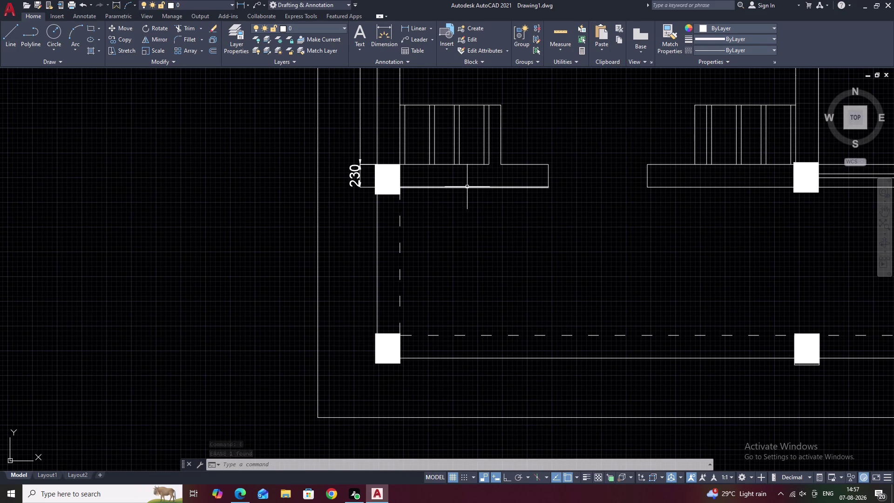
scroll(down, 3)
middle_drag(497, 199, 482, 227)
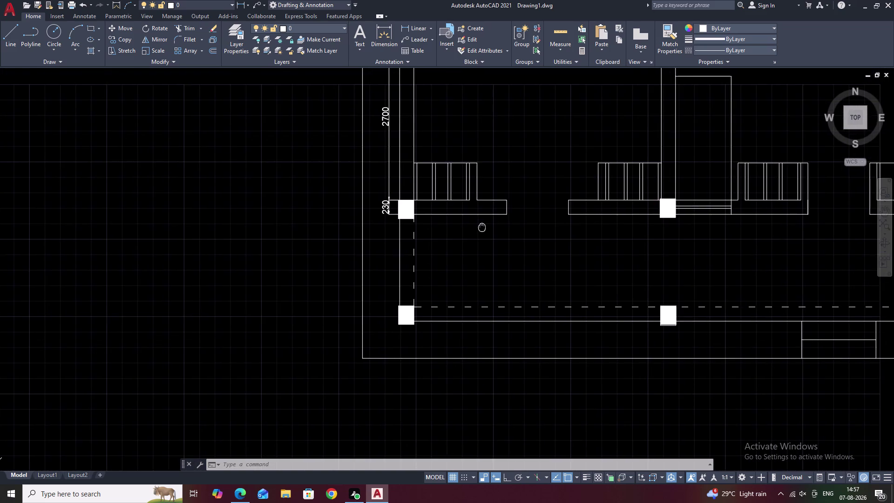
Offset the upper wall edge 1800 downward.
scroll(up, 3)
middle_drag(474, 222, 474, 208)
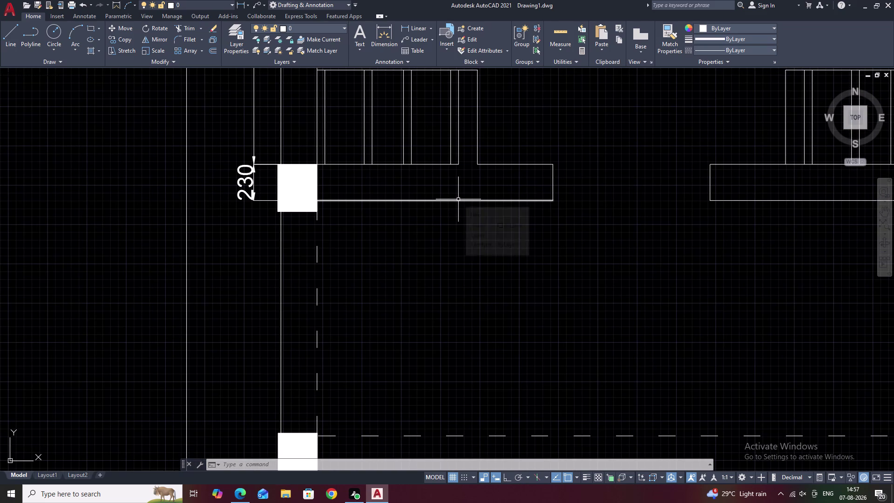
text(O 1800)
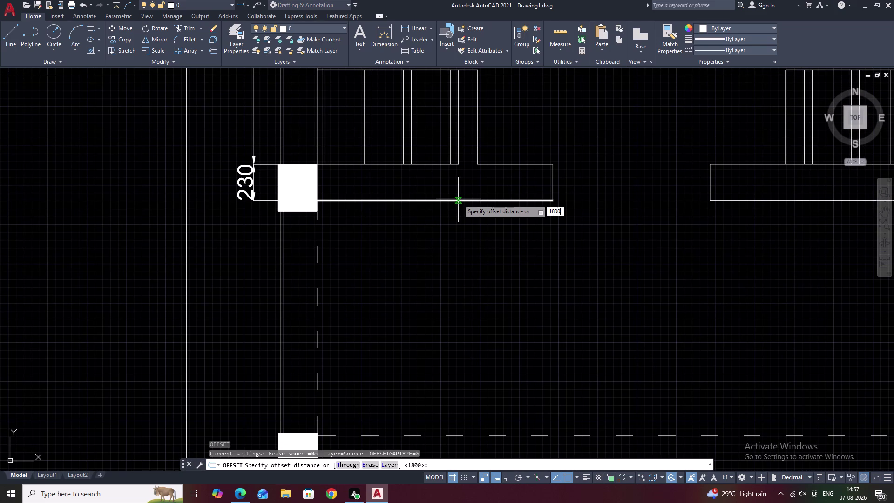
key(space)
click(437, 200)
middle_click(442, 281)
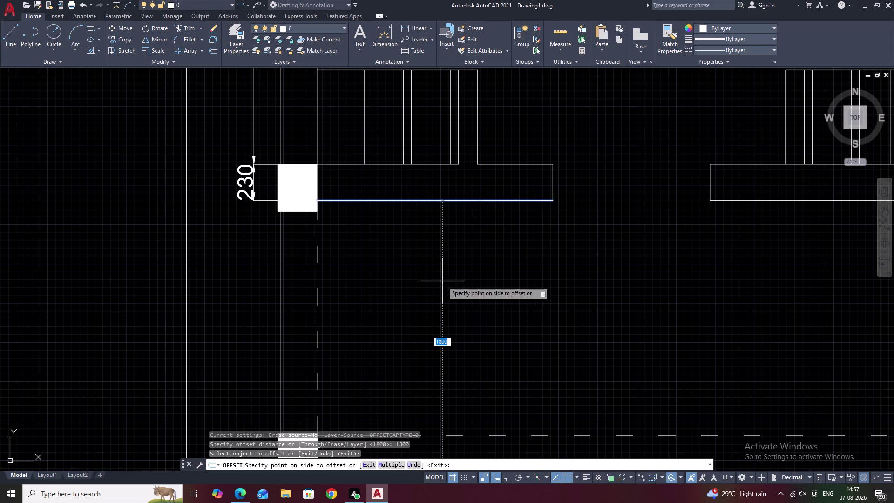
middle_drag(442, 268, 433, 166)
click(430, 187)
key(space)
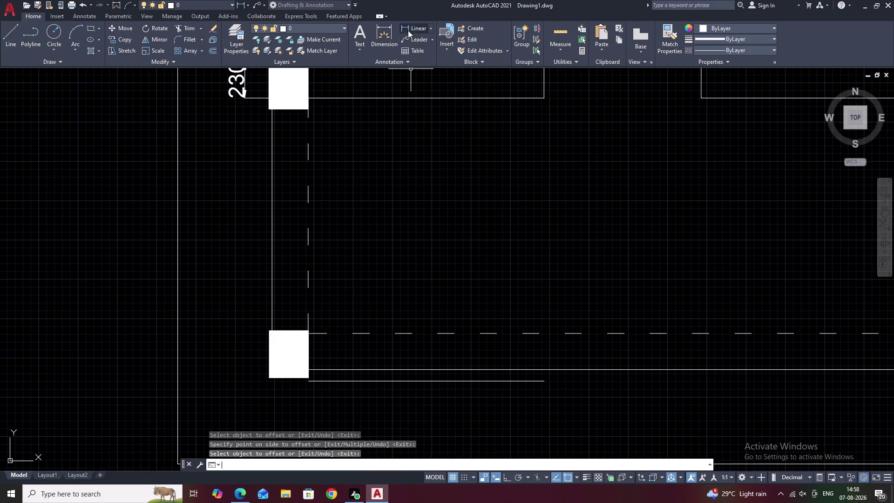
Add a vertical 1800 linear dimension left of the columns for the gap.
click(408, 27)
click(417, 28)
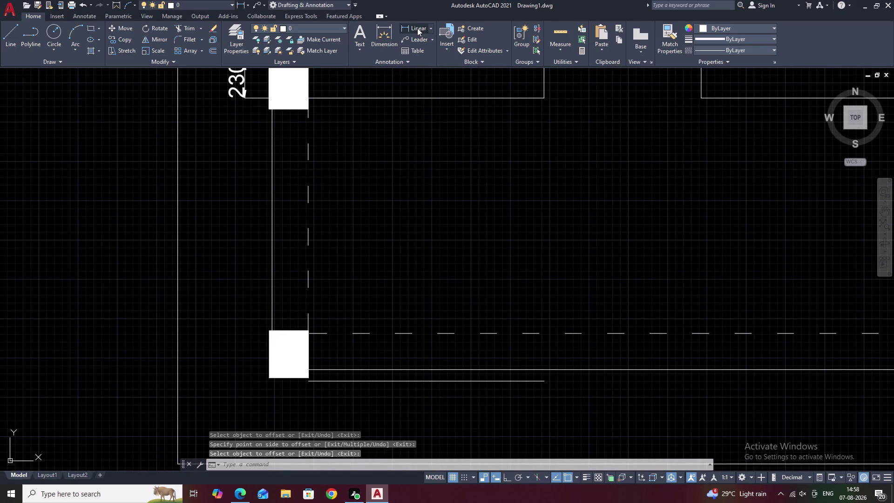
click(399, 99)
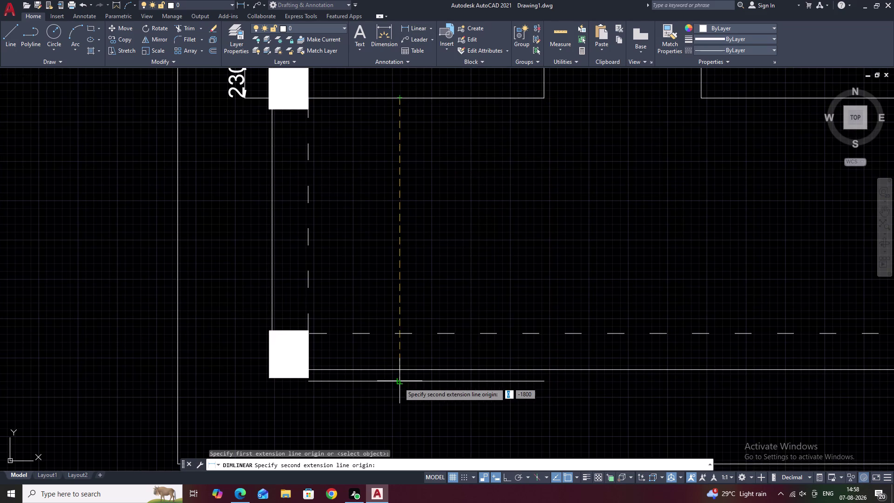
click(399, 381)
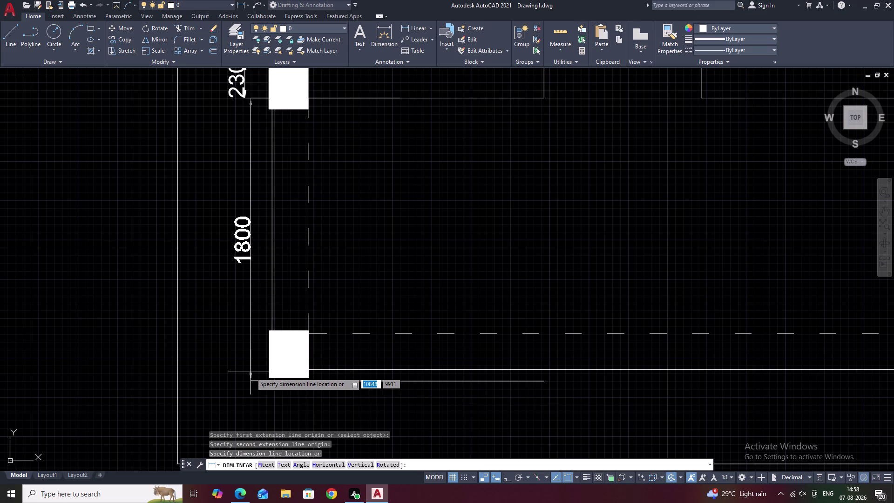
double_click(244, 372)
Move the lower-left column down onto the new line.
scroll(down, 3)
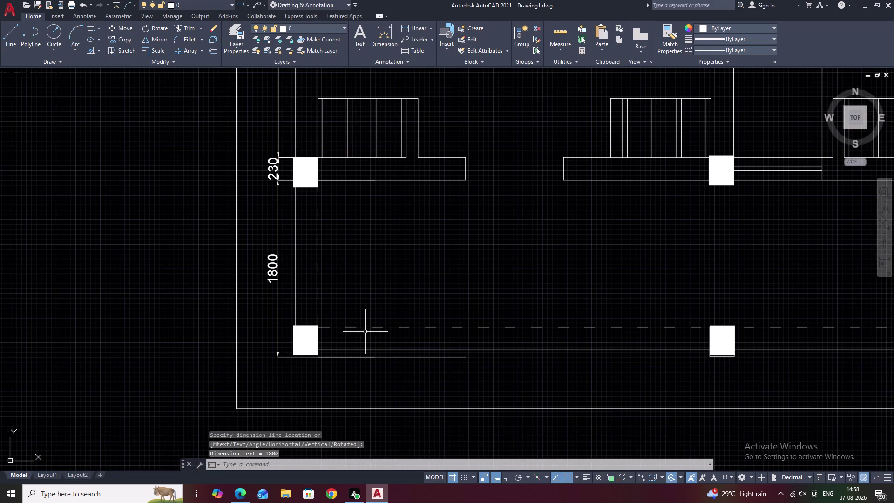
middle_drag(380, 337, 383, 315)
scroll(up, 3)
drag(322, 245, 297, 291)
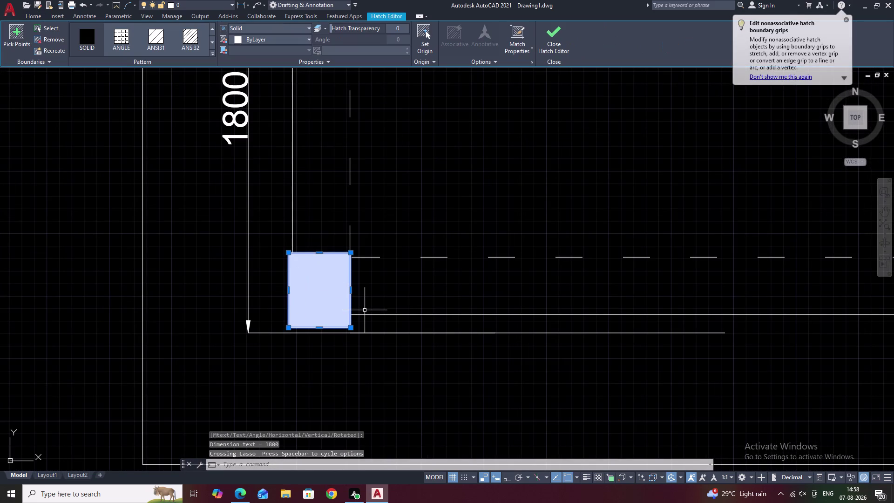
text(M)
key(space)
click(303, 278)
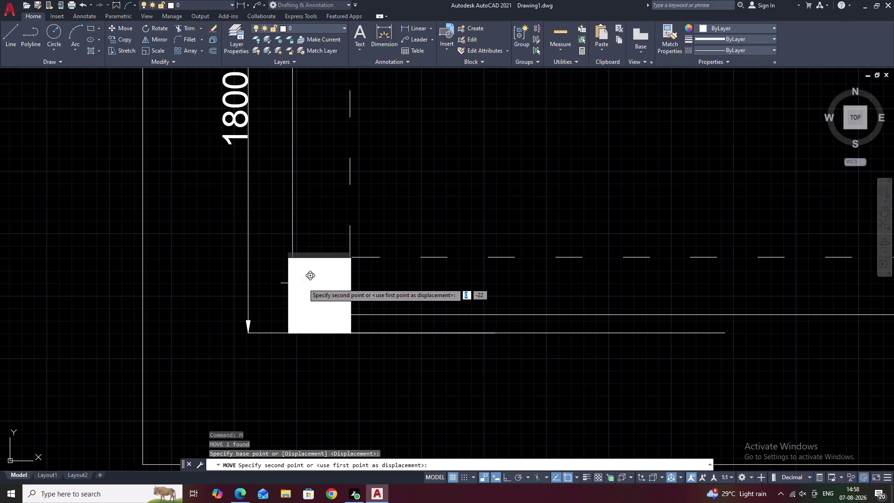
click(304, 282)
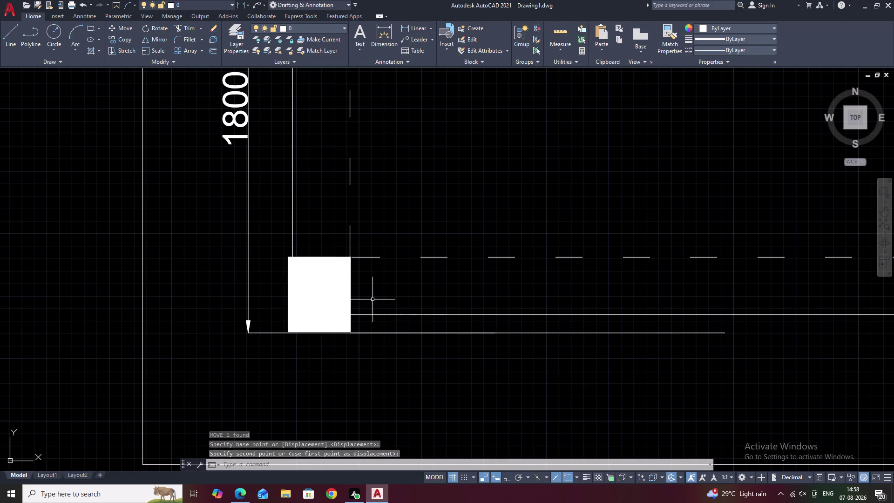
key(Escape)
Trim the excess of the new offset line.
text(TR)
key(space)
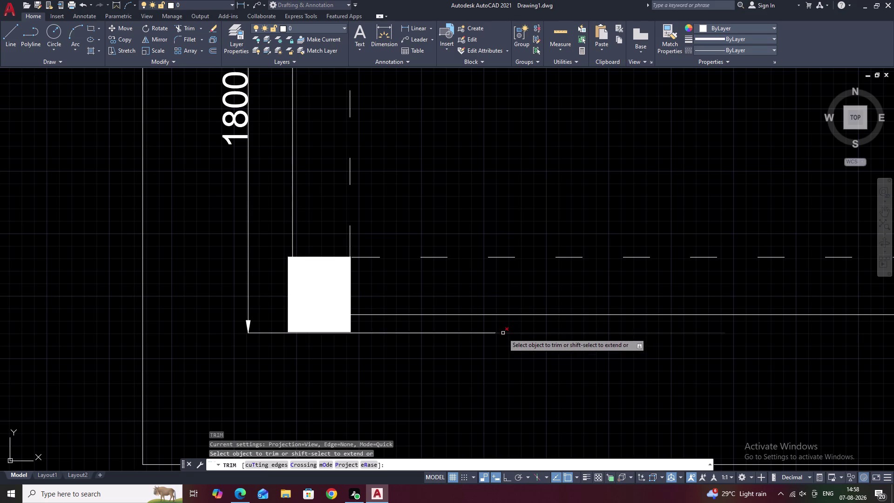
click(503, 333)
scroll(down, 3)
key(Escape)
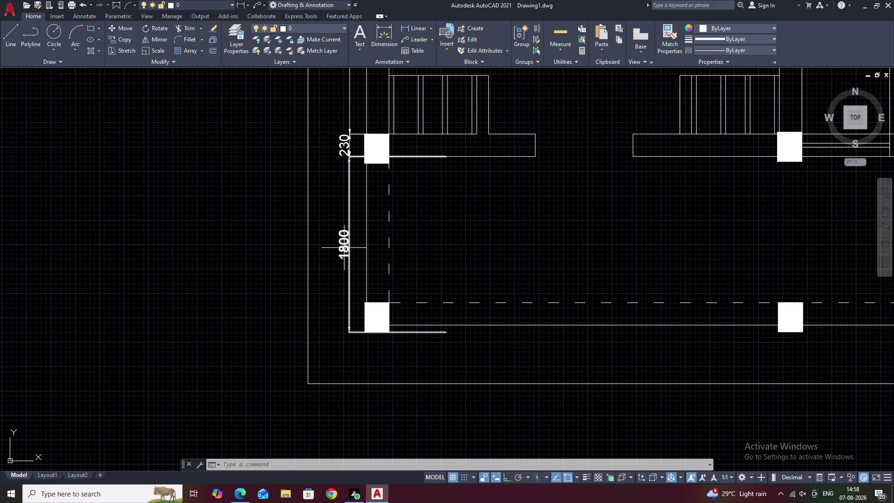
Cancel a short trial line and erase the existing 1800 dimension.
text(L)
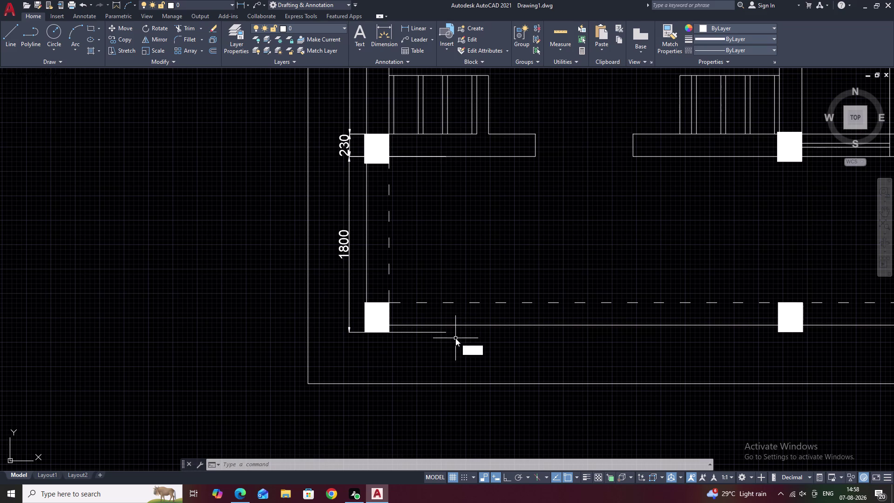
key(space)
click(439, 335)
click(441, 325)
key(Escape)
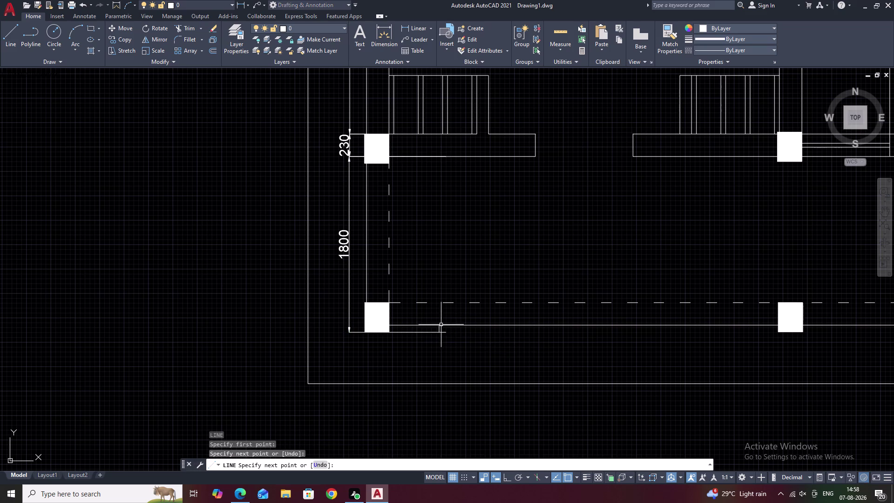
click(423, 332)
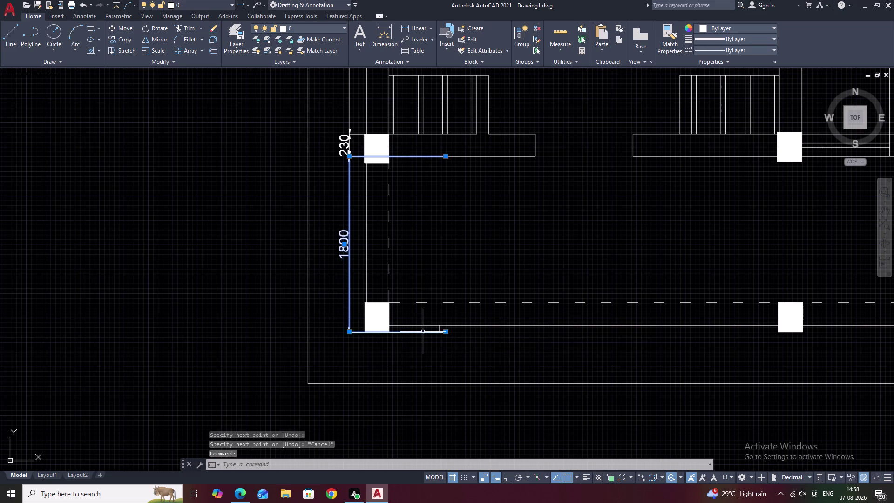
text(E)
key(space)
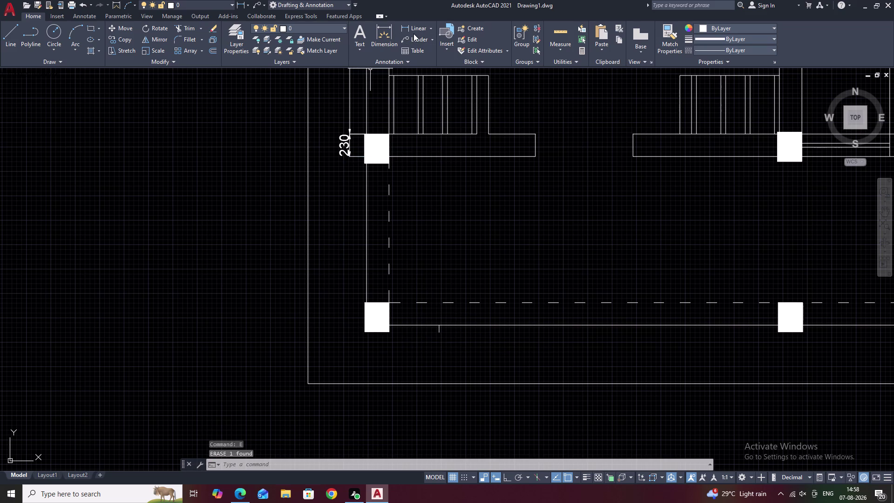
After cancelled attempts, re-place the 1800 dimension between the upper column and verandah edge.
click(414, 31)
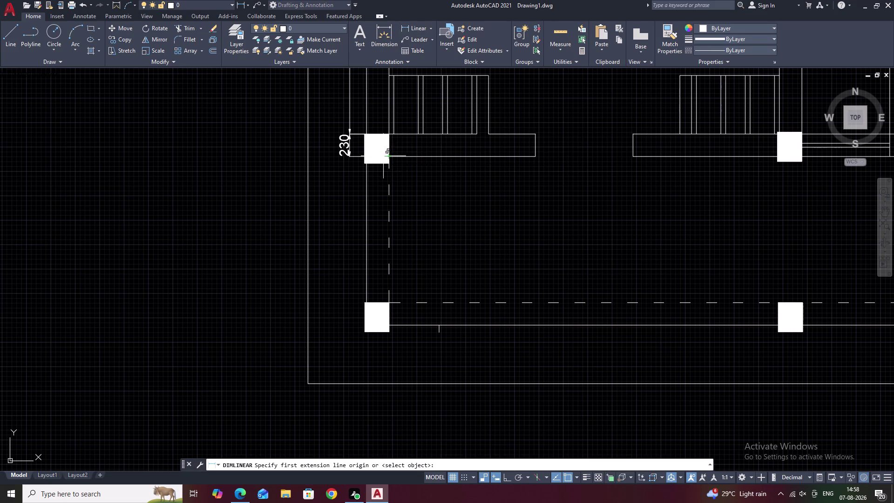
click(364, 156)
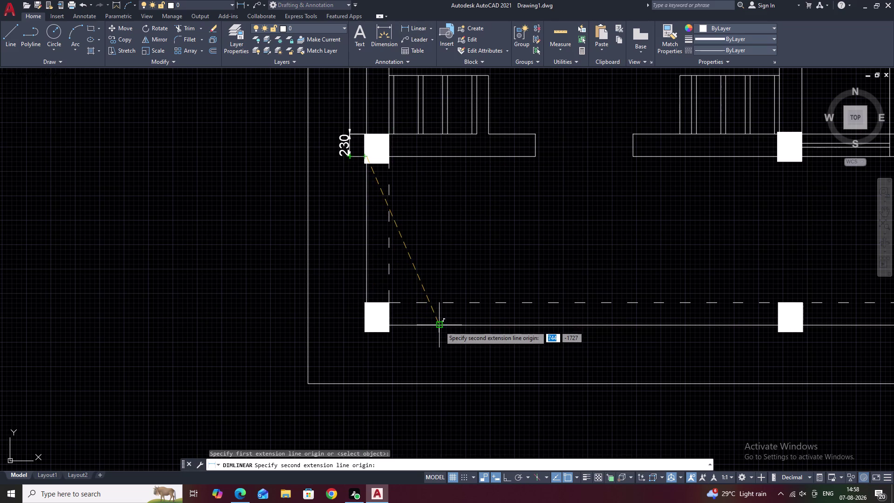
click(364, 324)
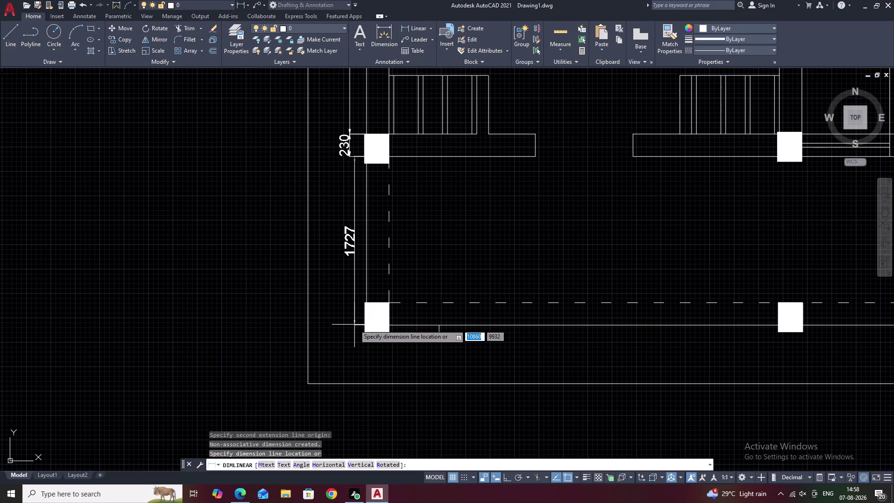
key(Escape)
key(space)
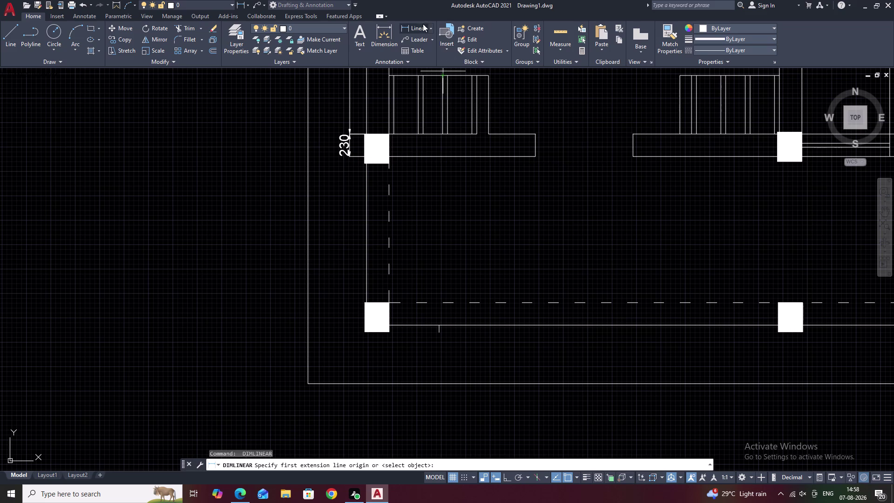
click(420, 28)
click(432, 154)
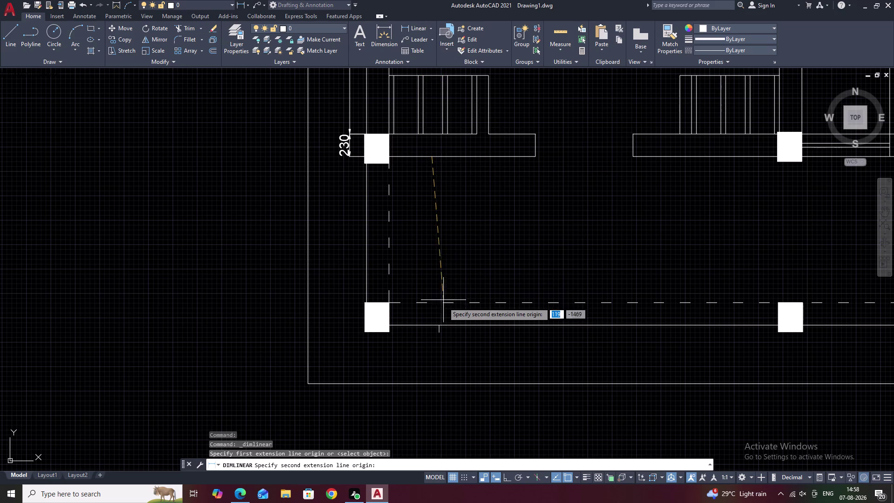
click(441, 324)
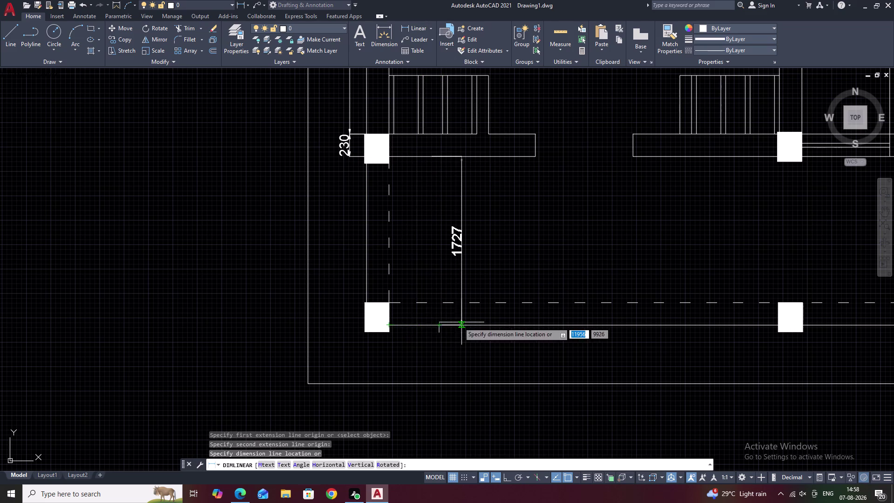
key(Escape)
key(space)
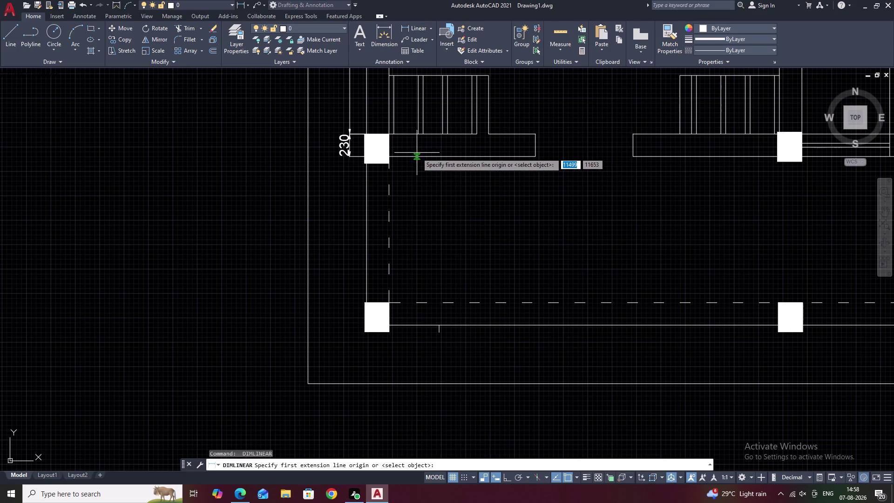
click(418, 157)
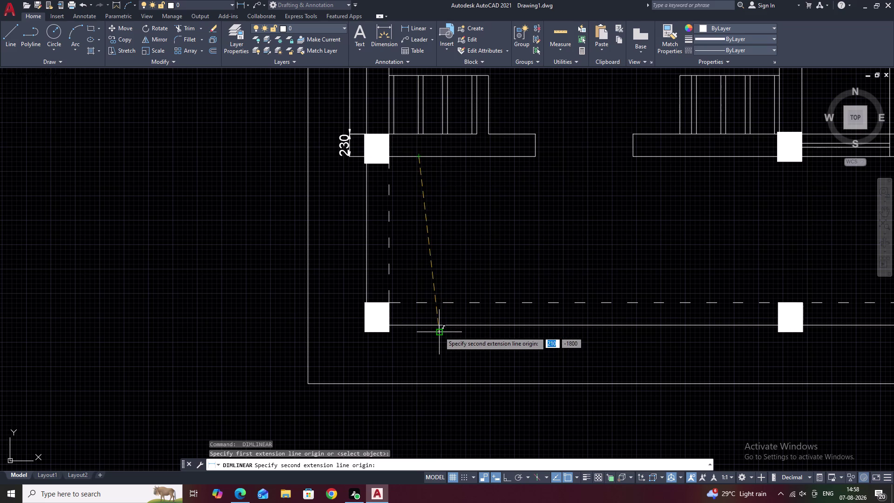
click(439, 331)
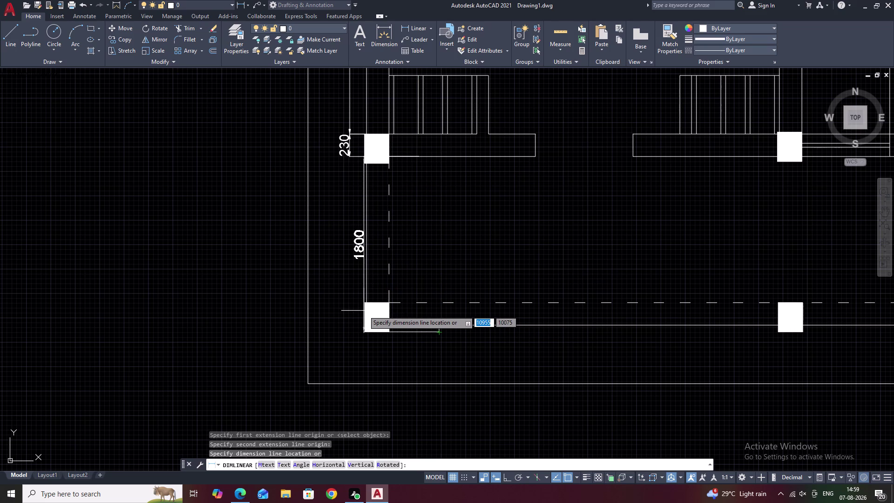
click(351, 311)
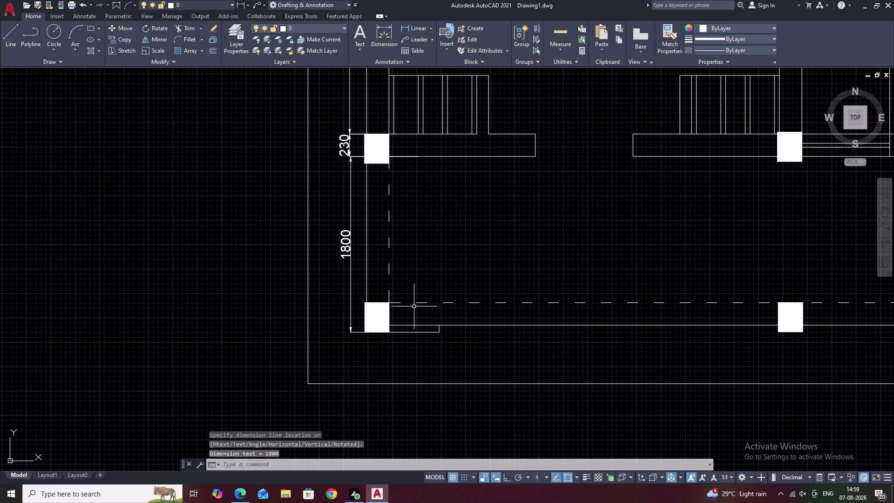
Trim away the re-placed 1800 dimension.
key(Escape)
text(TR)
key(space)
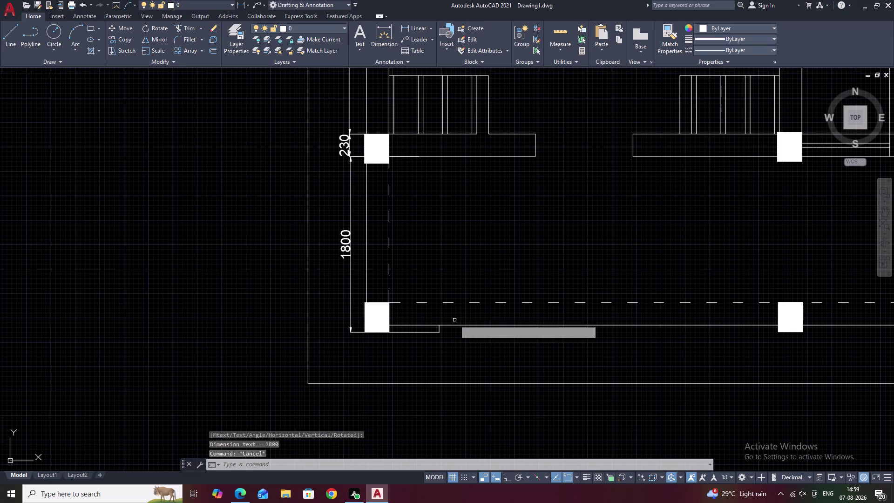
click(426, 332)
click(439, 329)
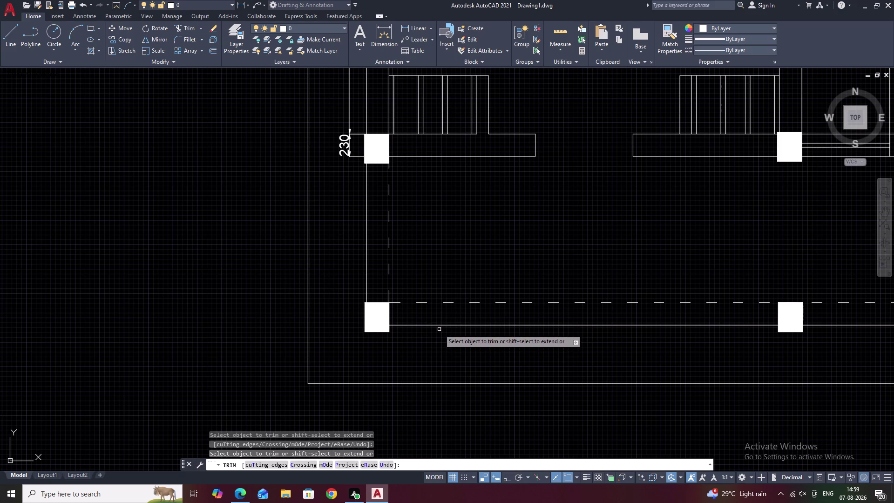
scroll(down, 3)
middle_drag(486, 332, 424, 309)
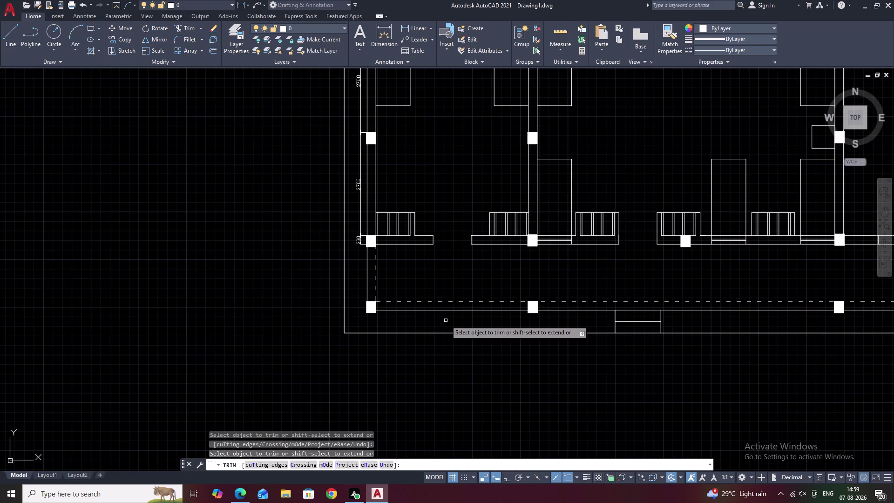
key(Escape)
key(Escape)
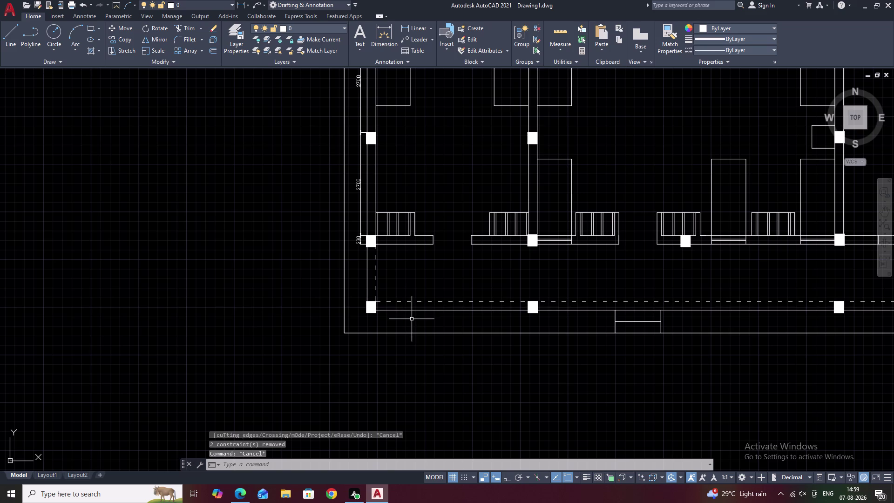
middle_drag(442, 233, 438, 254)
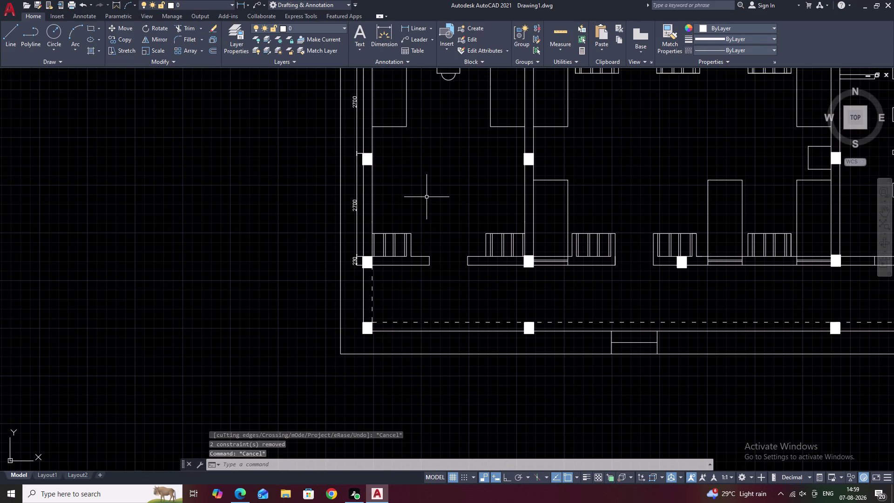
scroll(down, 3)
middle_drag(427, 197, 418, 234)
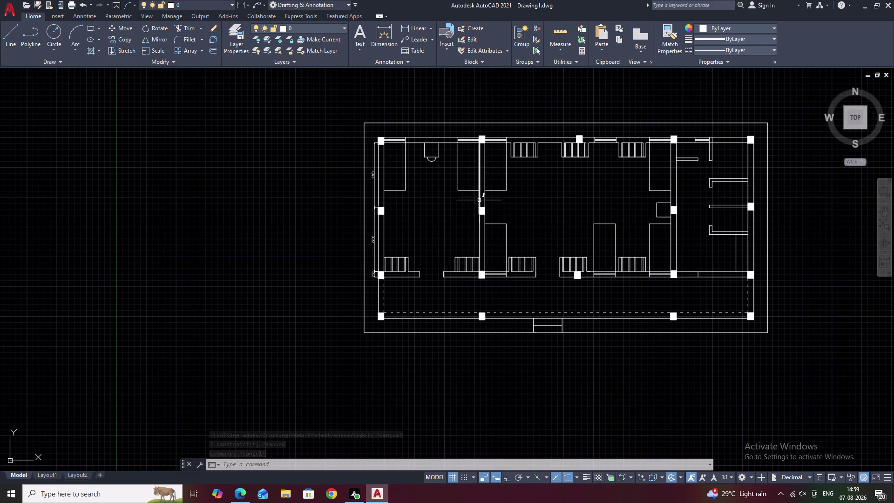
middle_drag(429, 317, 429, 310)
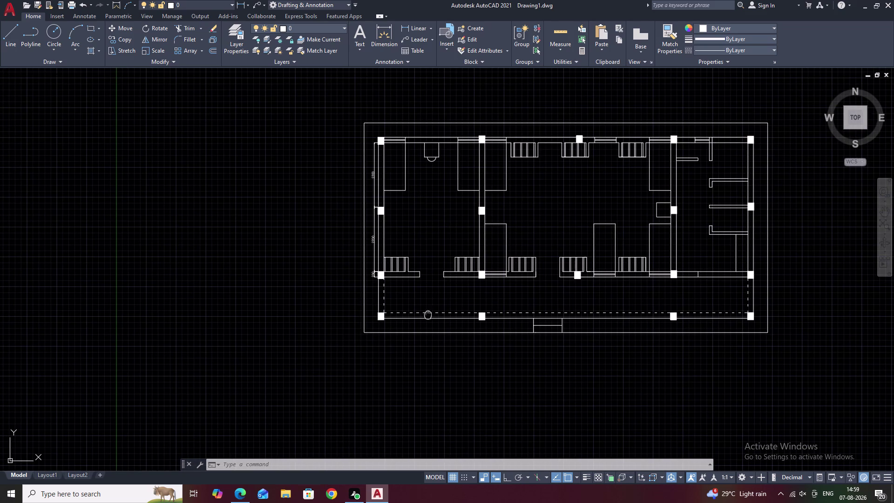
middle_drag(429, 310, 432, 292)
scroll(up, 3)
middle_drag(426, 304, 430, 284)
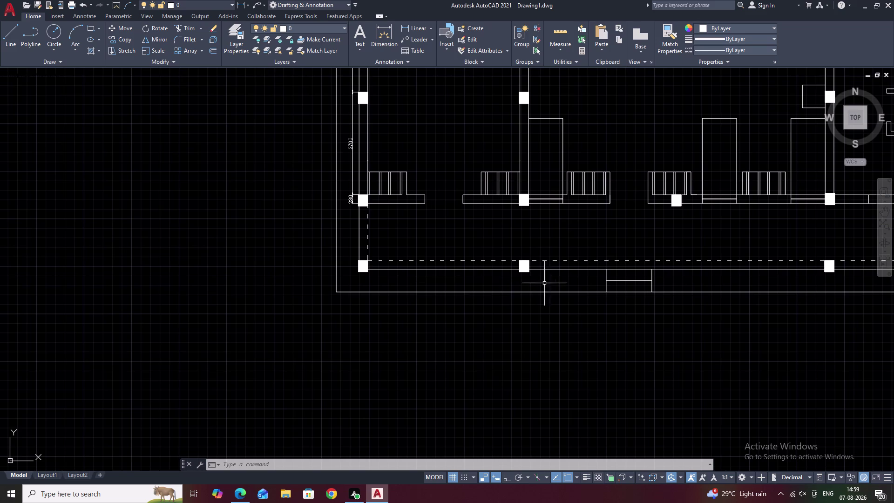
click(425, 269)
key(Escape)
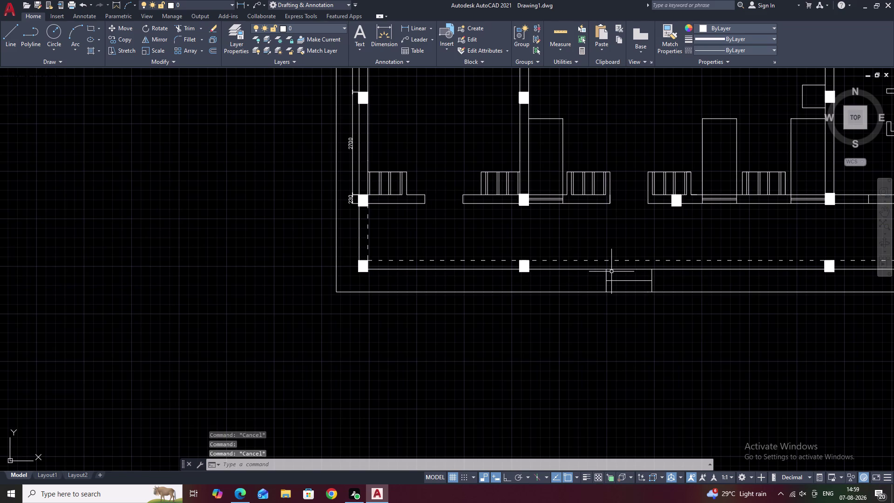
click(606, 269)
key(Escape)
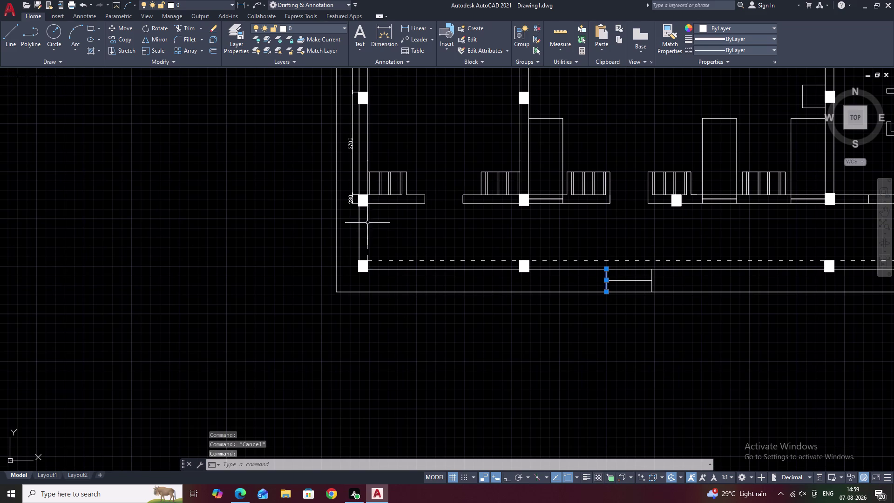
scroll(up, 3)
middle_drag(363, 243, 397, 222)
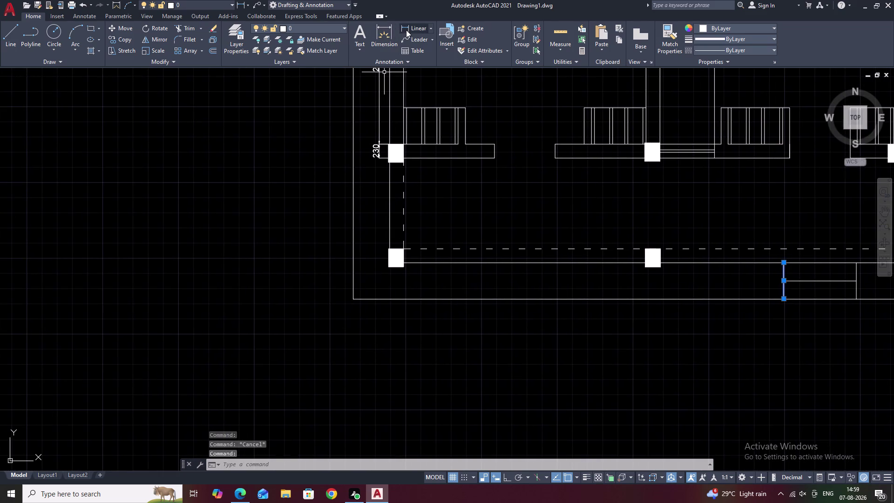
click(407, 30)
click(389, 157)
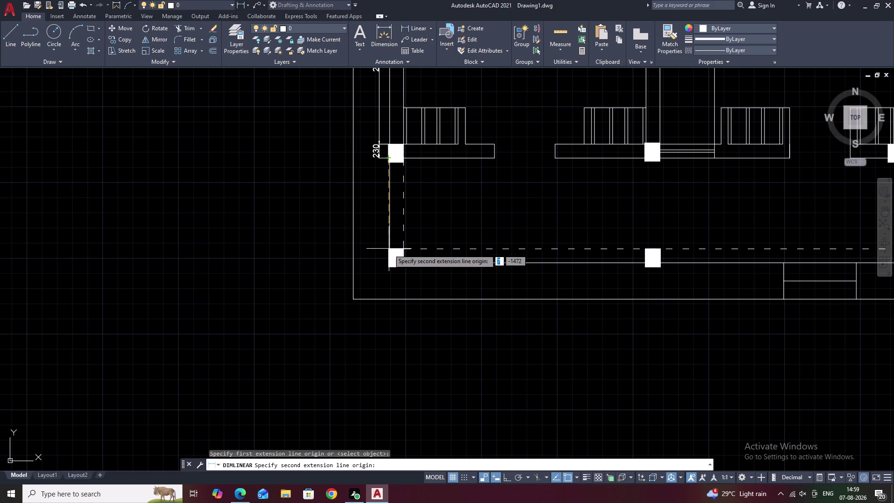
click(389, 267)
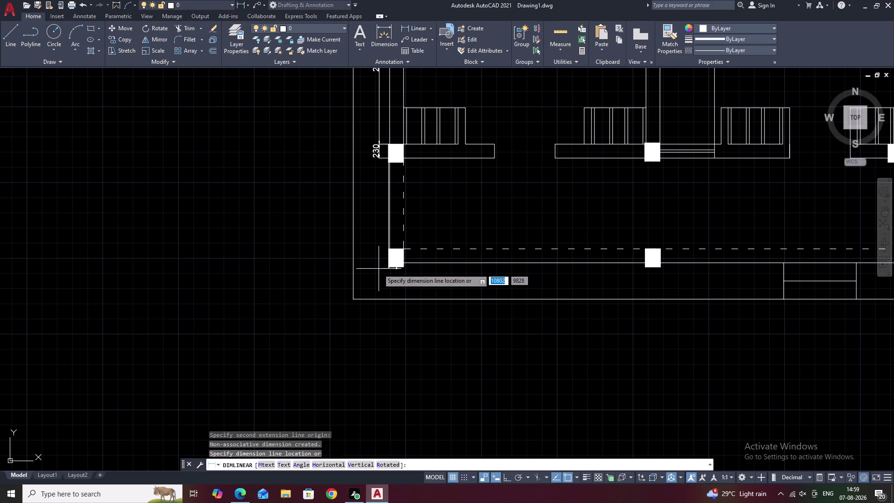
key(Escape)
scroll(up, 3)
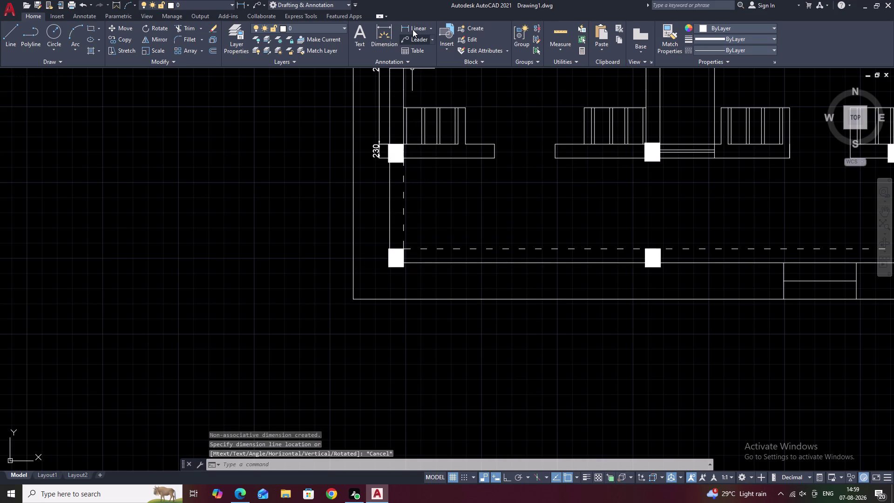
click(412, 29)
scroll(up, 3)
scroll(down, 3)
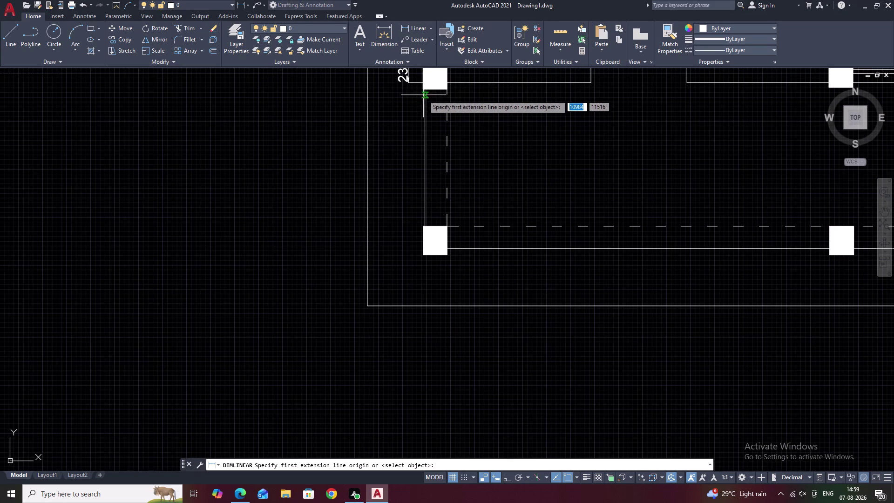
click(422, 82)
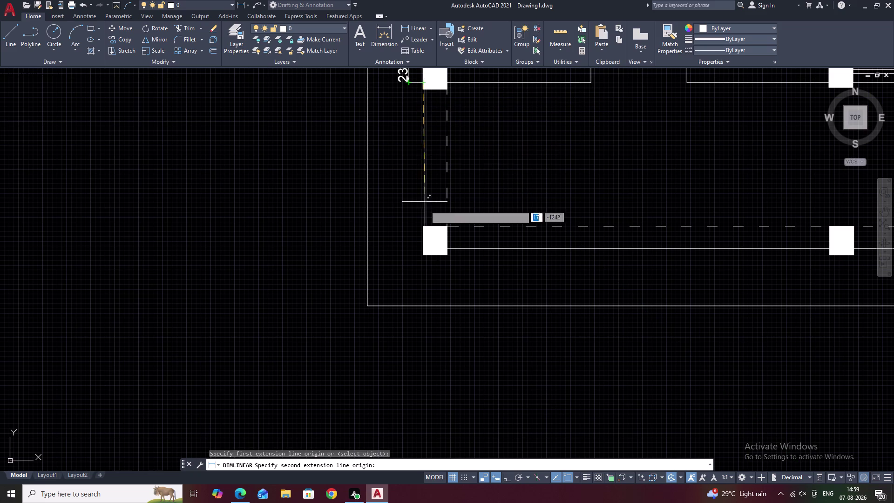
scroll(up, 3)
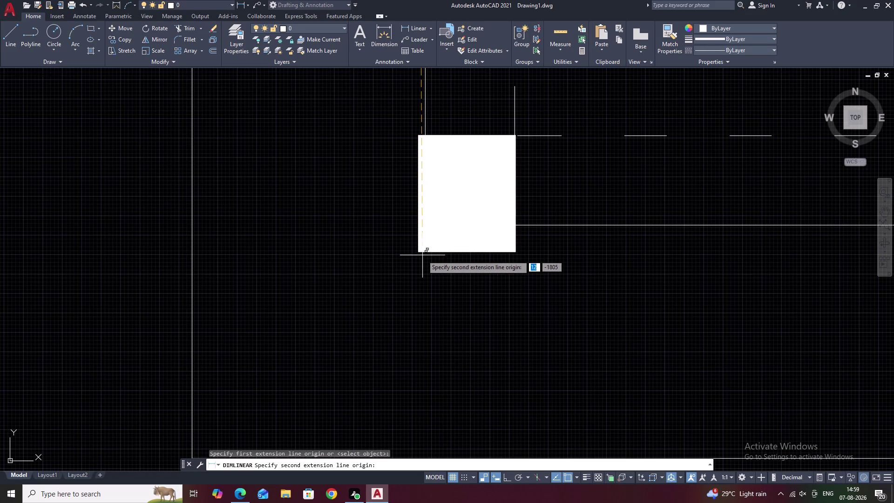
scroll(up, 3)
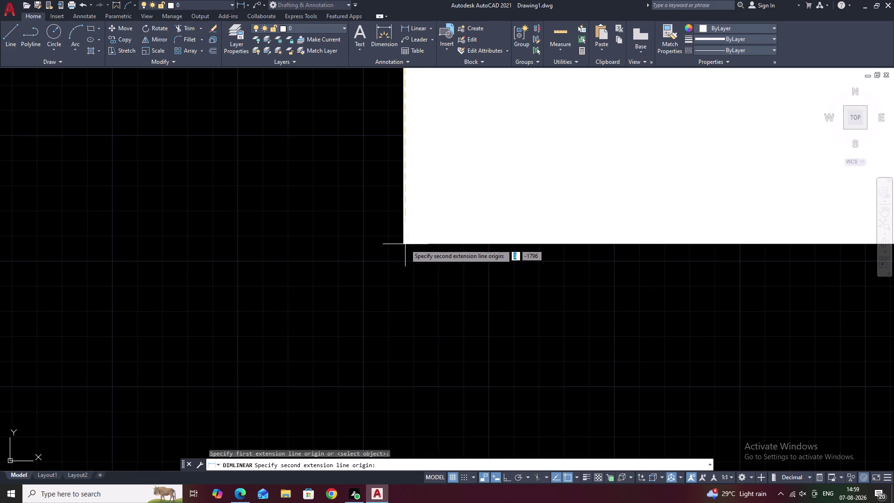
click(404, 243)
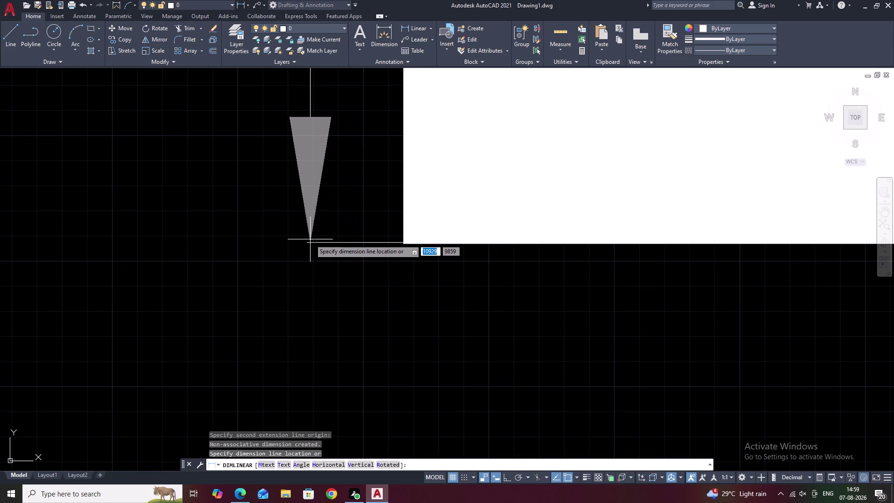
scroll(down, 3)
middle_drag(310, 239, 278, 237)
scroll(down, 3)
middle_drag(277, 238, 415, 281)
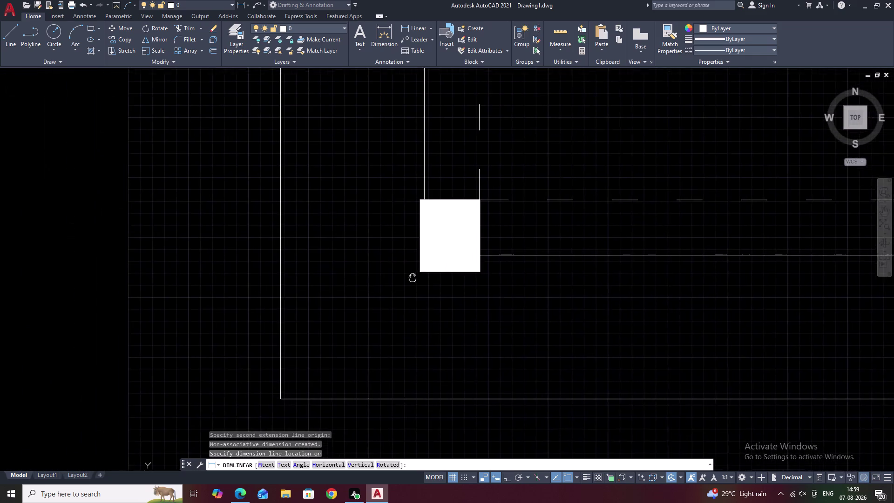
middle_drag(415, 281, 417, 310)
middle_drag(384, 310, 388, 330)
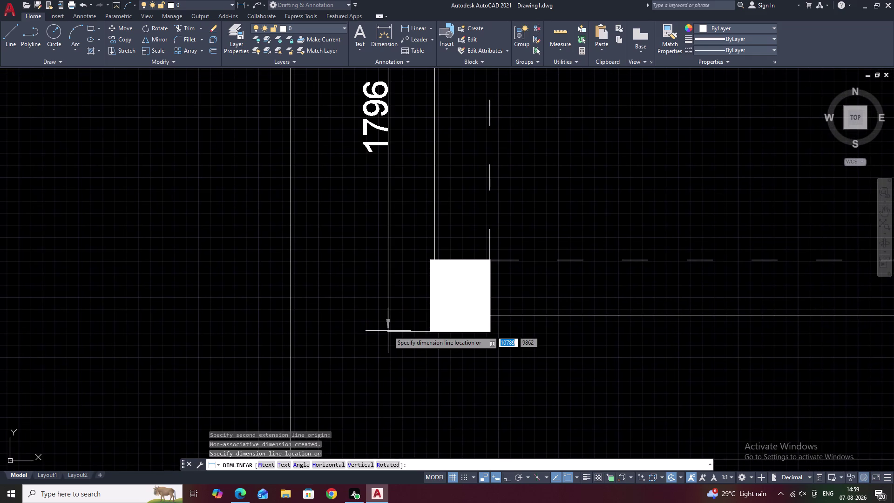
key(Escape)
click(463, 253)
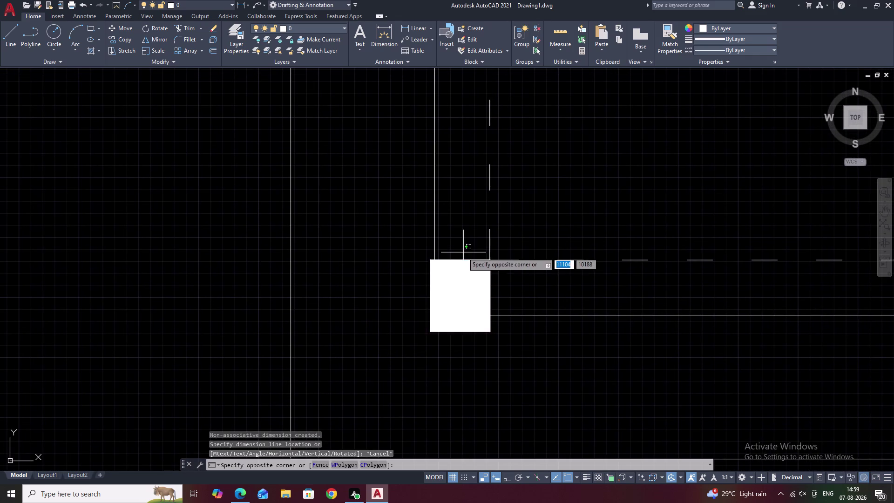
Move the first hatched verandah column slightly to its new position.
double_click(450, 273)
text(M)
key(space)
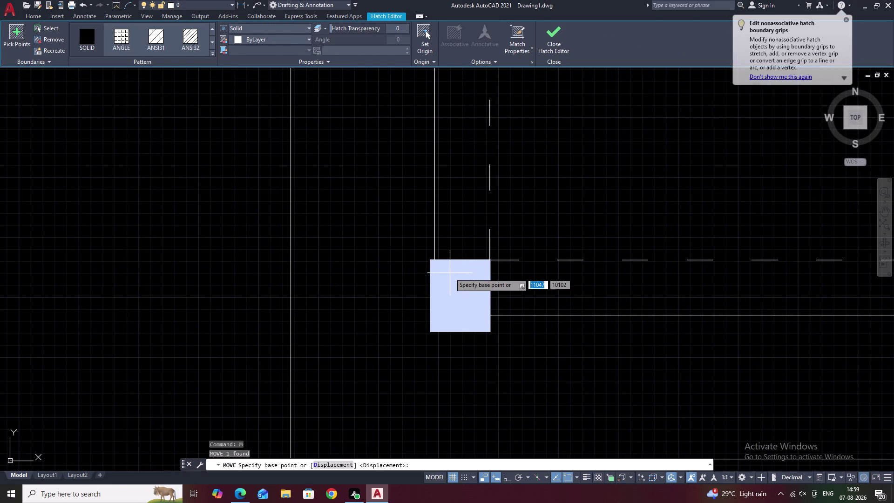
click(458, 287)
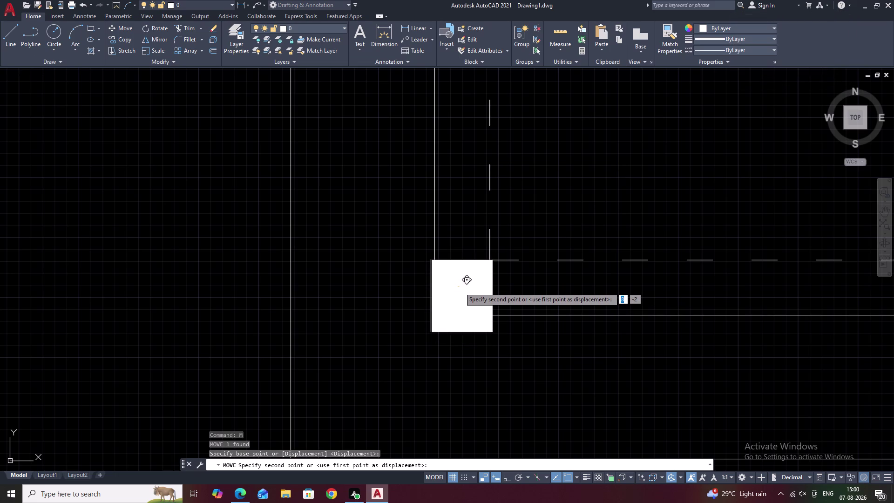
click(460, 287)
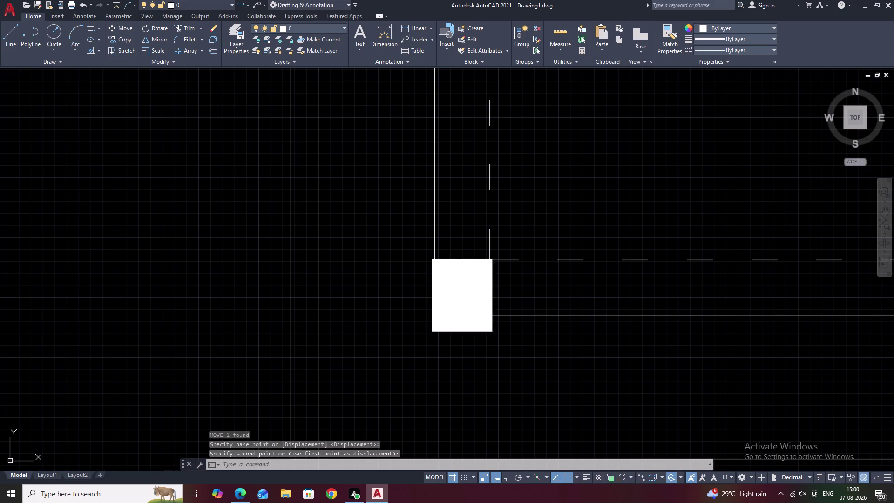
scroll(down, 3)
middle_drag(490, 256, 490, 262)
key(space)
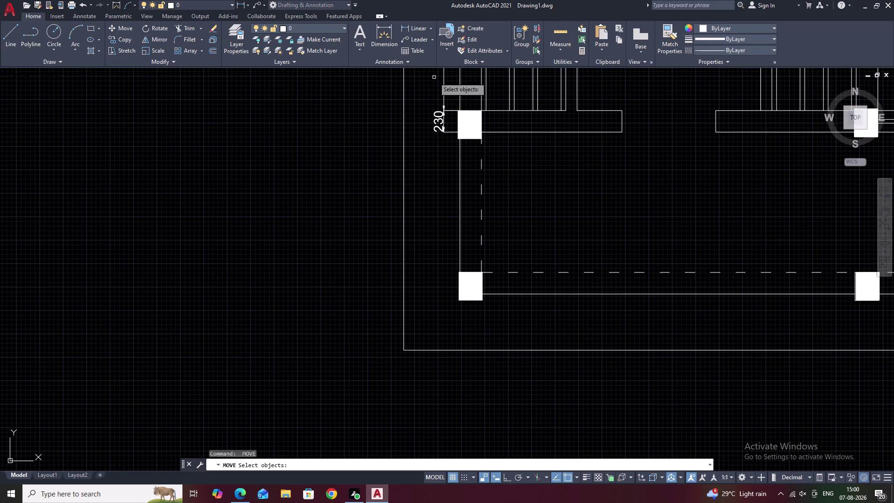
Try a vertical 1790 dimension between the columns, then cancel it.
click(417, 29)
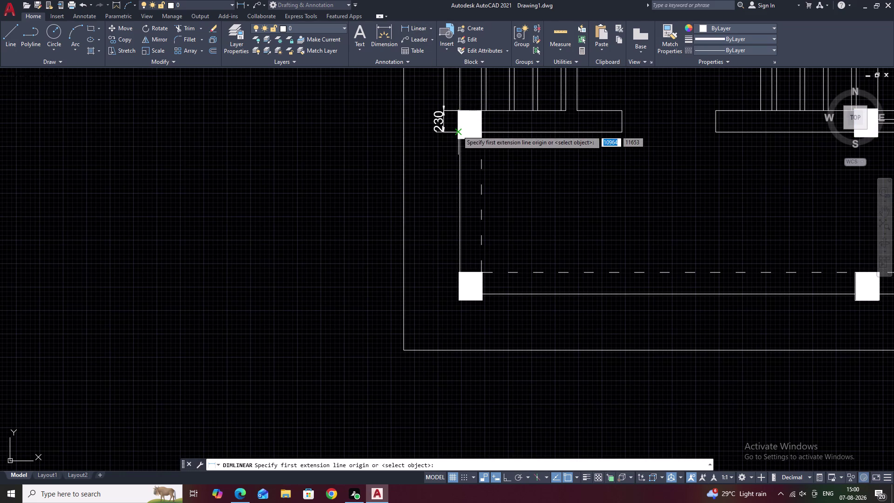
click(458, 131)
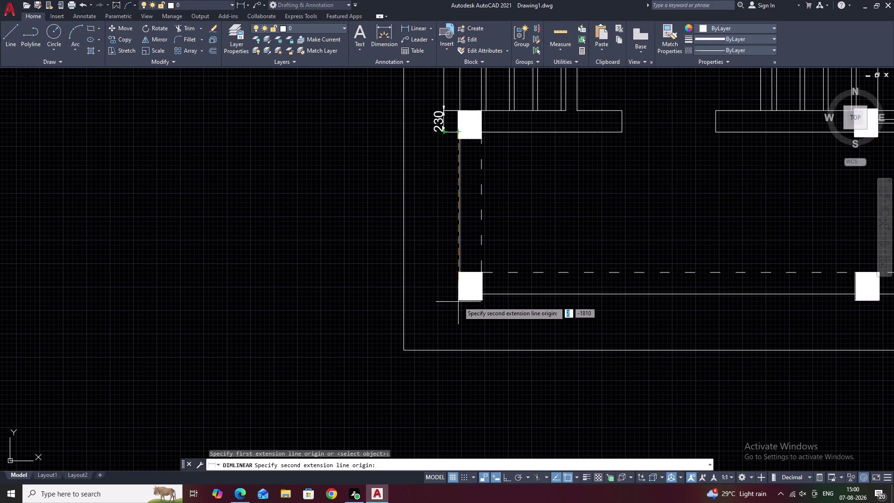
click(459, 300)
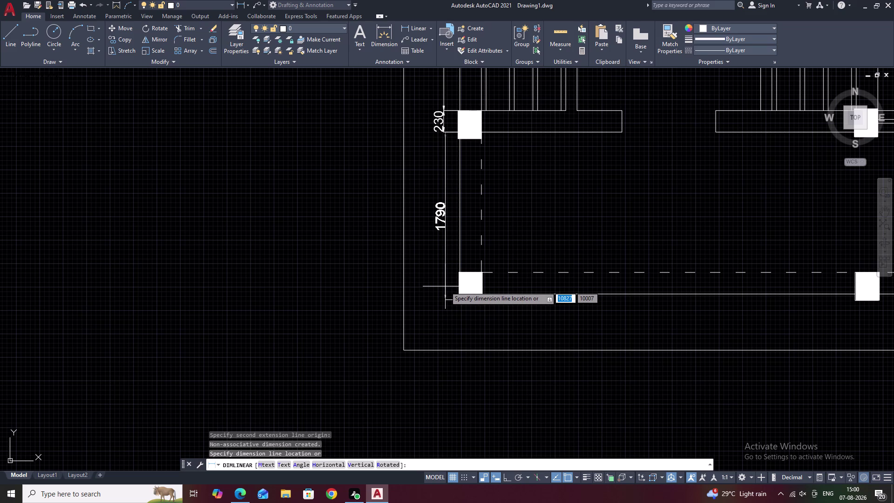
key(Escape)
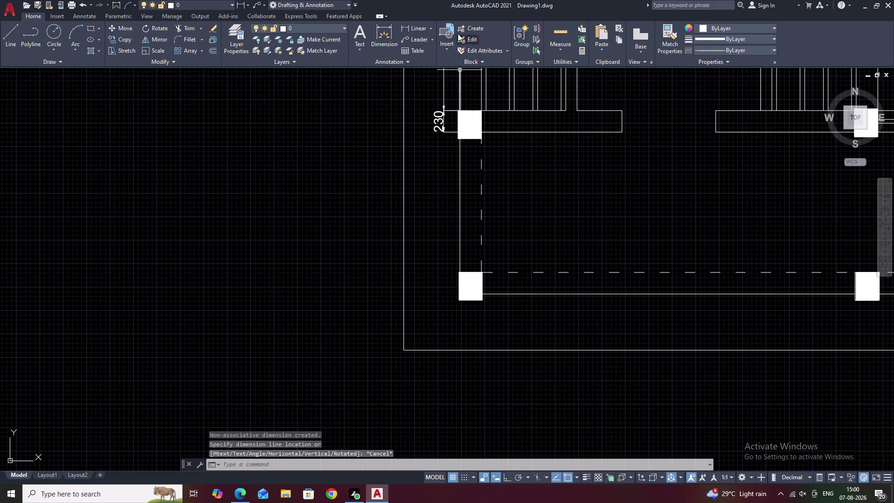
scroll(up, 3)
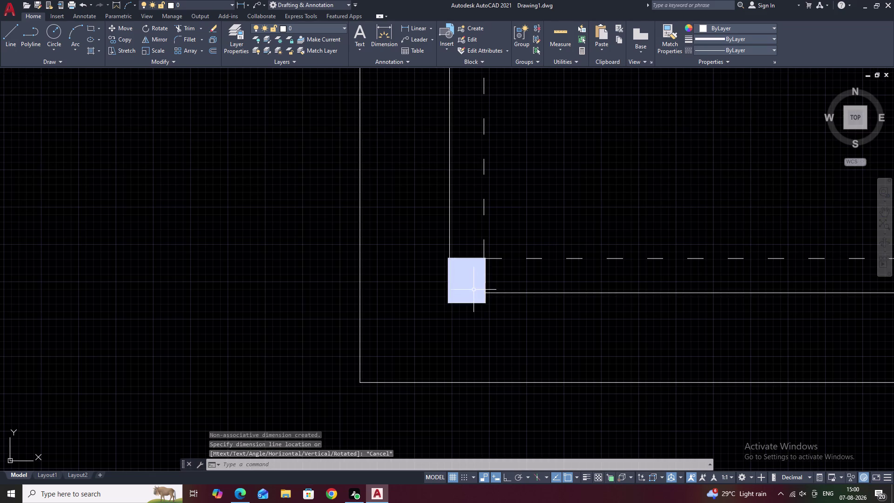
Move the lower hatched column up to its new position above the dashed line.
click(474, 288)
text(M)
key(space)
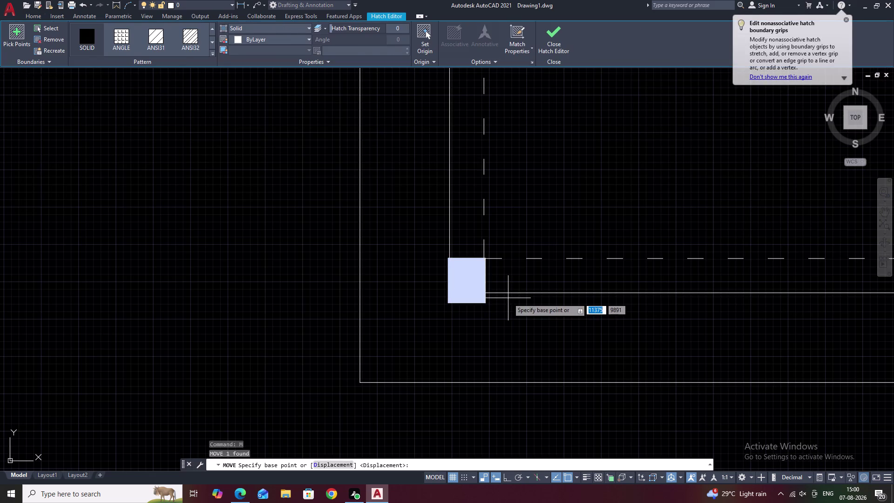
click(446, 272)
click(516, 222)
scroll(down, 3)
middle_drag(558, 251, 521, 282)
key(Escape)
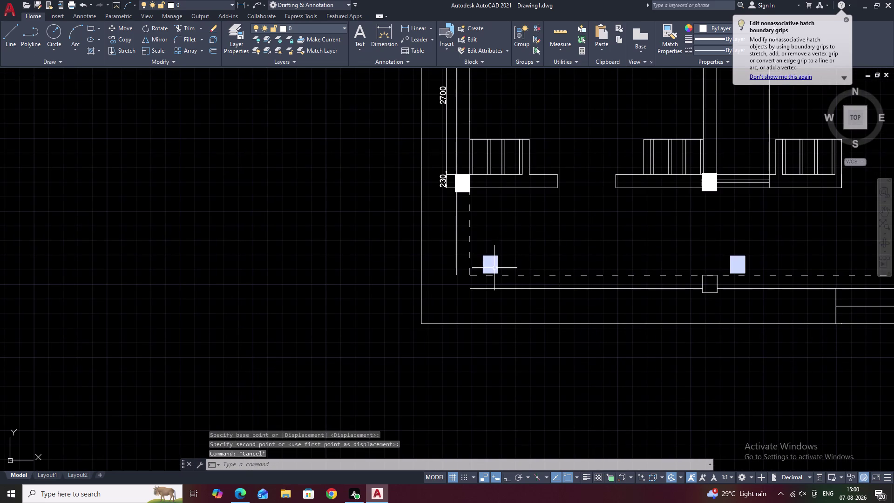
text(F)
key(space)
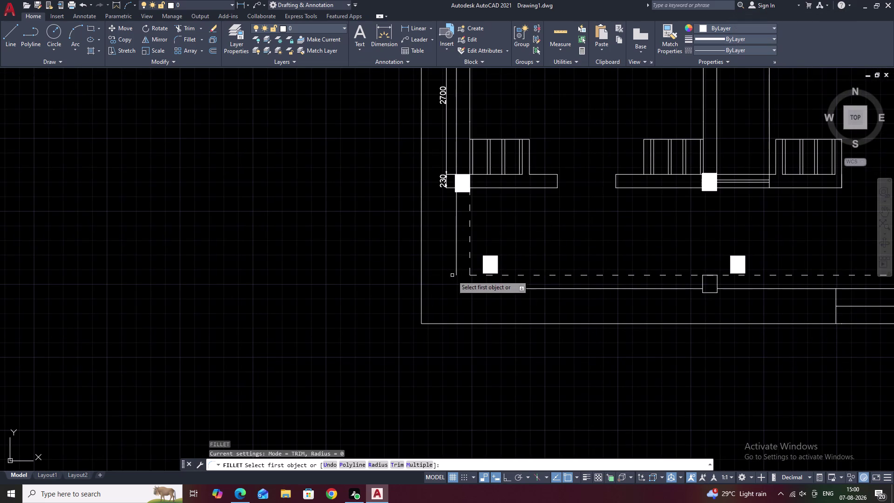
Fillet the vertical and horizontal verandah lines into a closed lower-left corner.
click(457, 266)
click(476, 287)
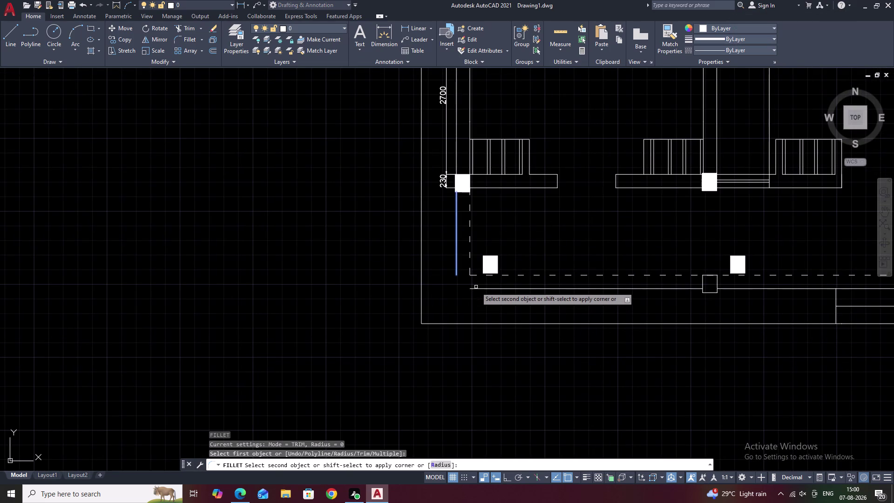
click(476, 288)
key(Escape)
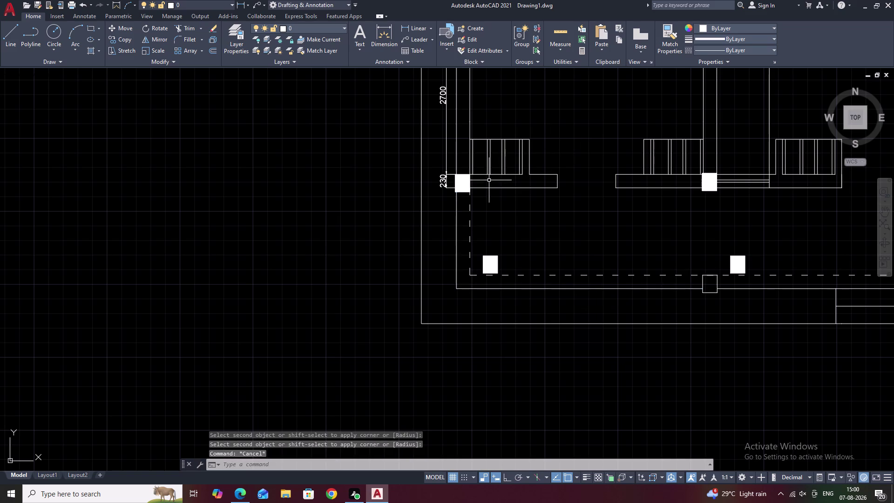
scroll(up, 3)
click(416, 183)
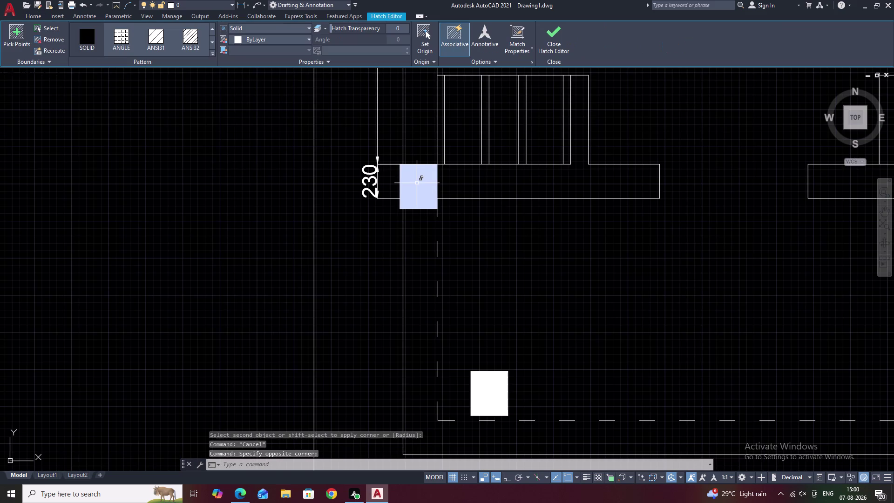
key(comma)
key(BackSpace)
key(Escape)
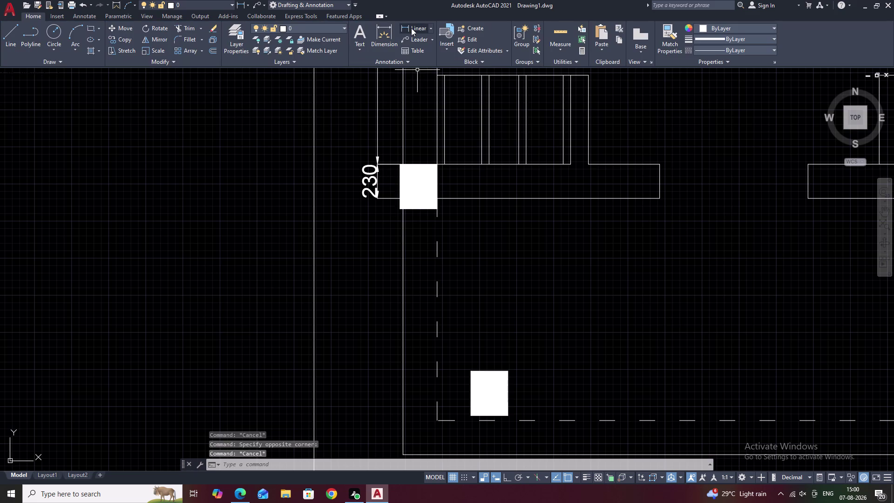
Try two vertical trial dimensions, 1807 and 1771, and cancel both.
click(412, 28)
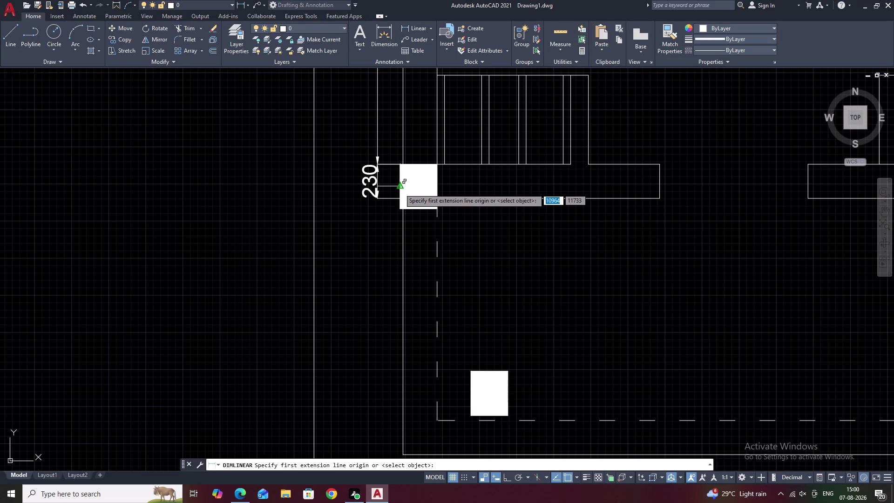
click(399, 189)
middle_drag(410, 310, 432, 134)
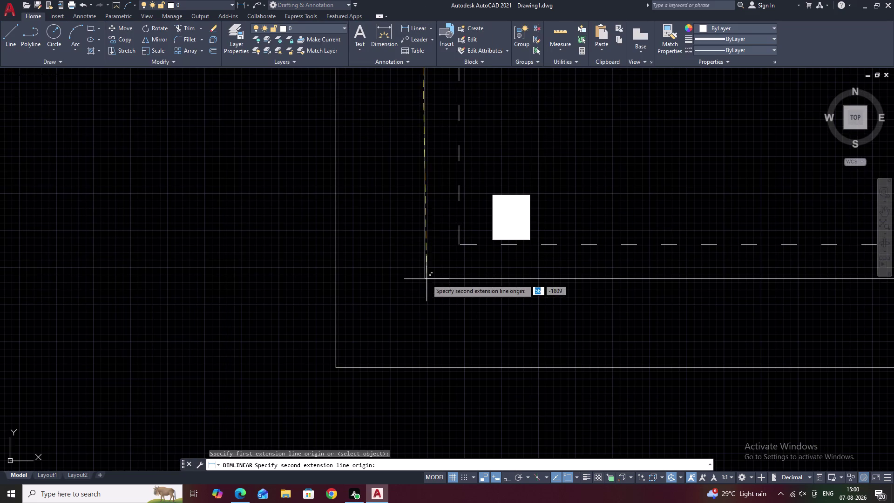
click(425, 279)
scroll(down, 3)
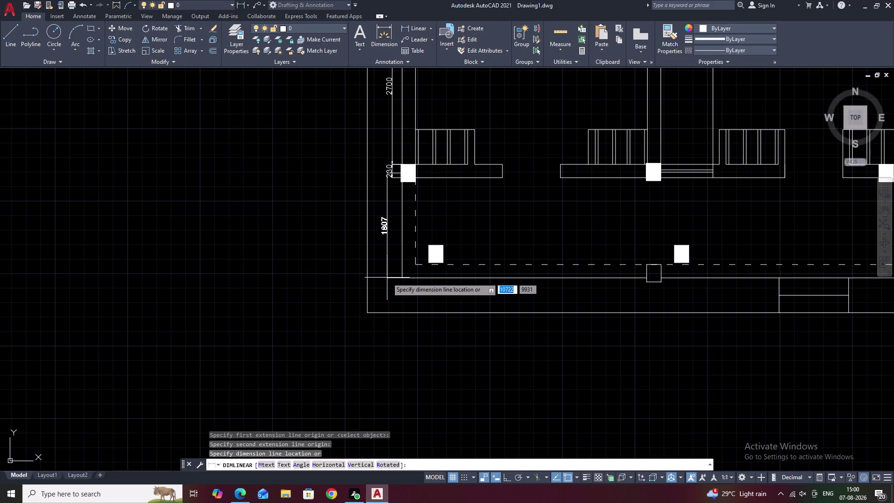
key(Escape)
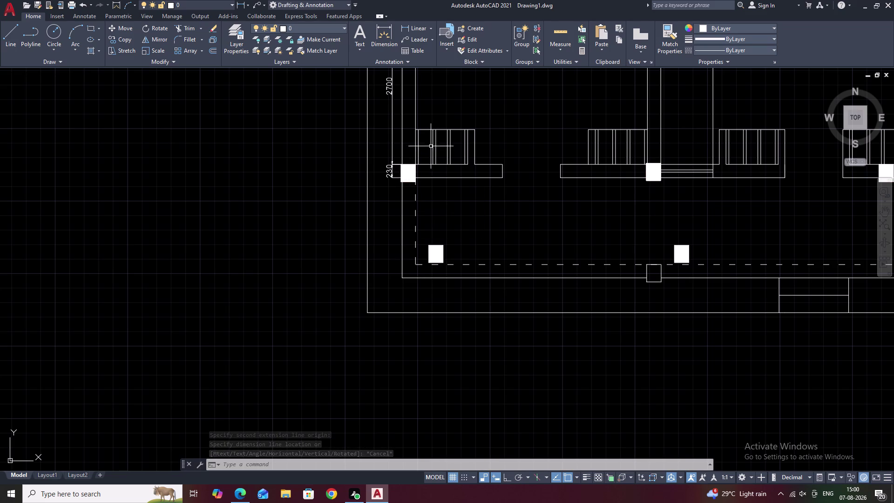
scroll(up, 3)
click(420, 25)
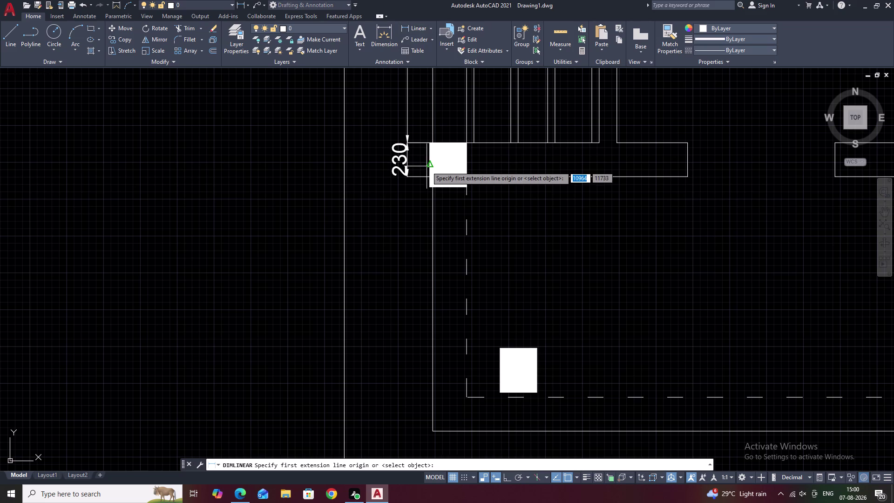
click(431, 170)
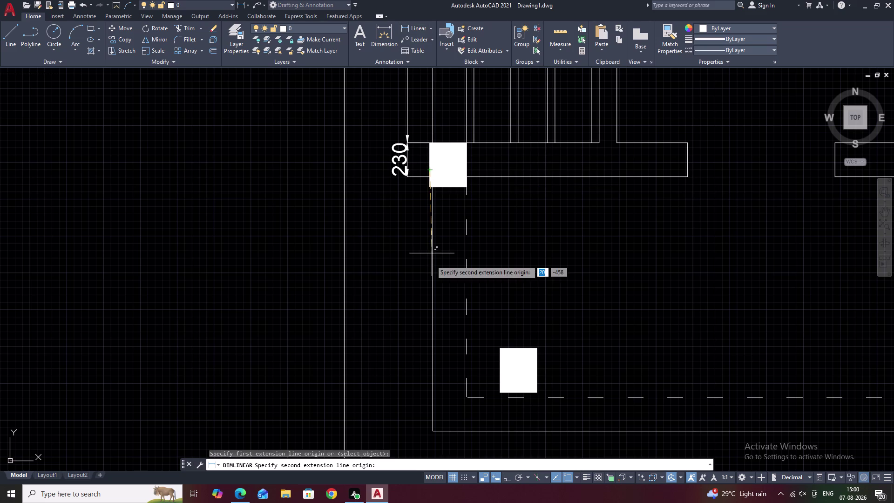
click(433, 432)
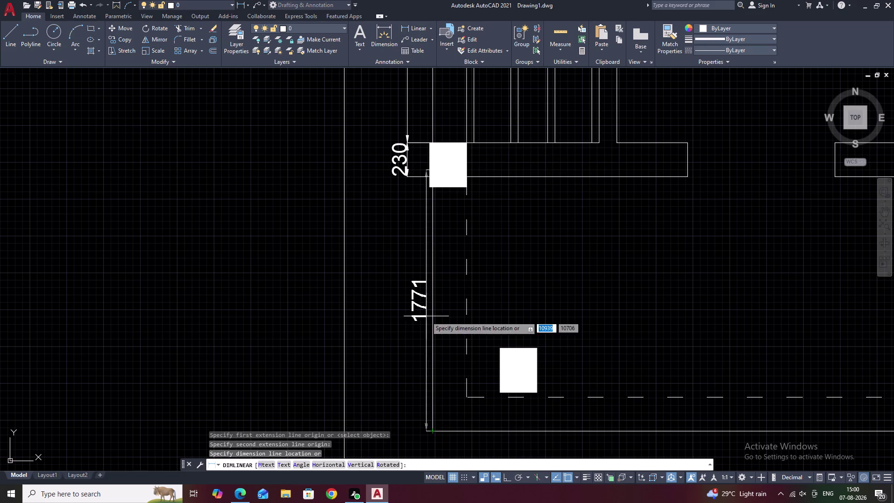
key(space)
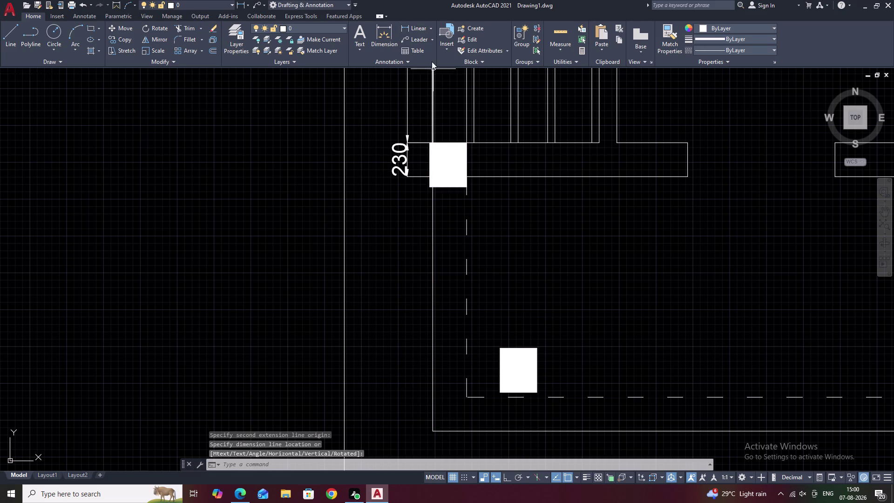